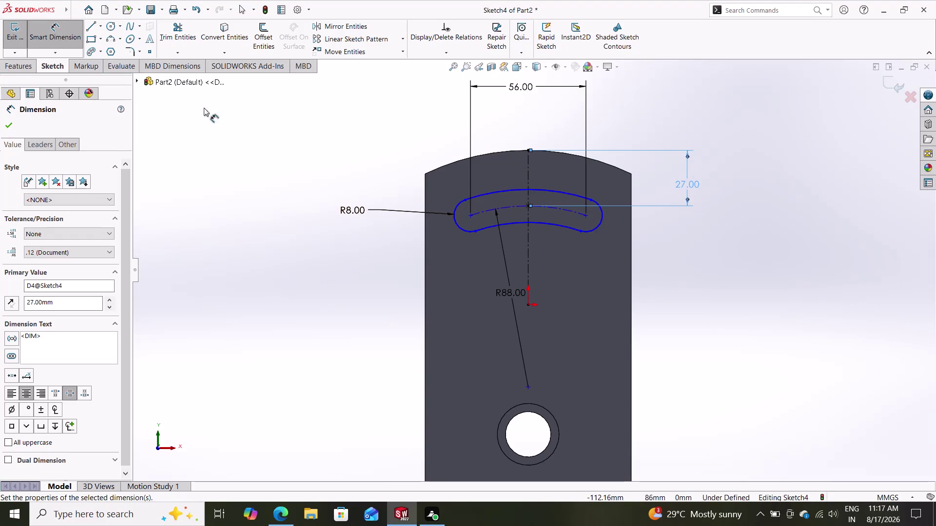
Confirm the 27 mm vertical slot dimension and start an Extruded Cut on the slot sketch.
click(6, 125)
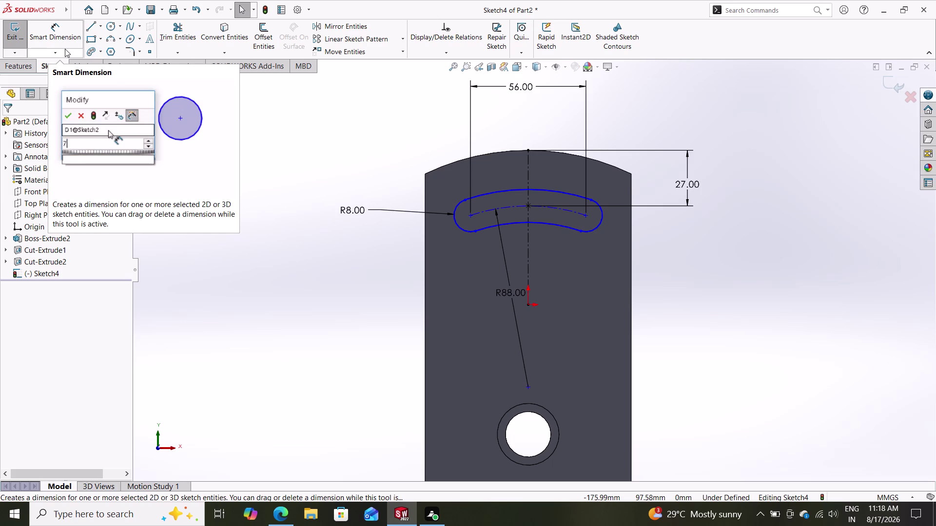
click(13, 62)
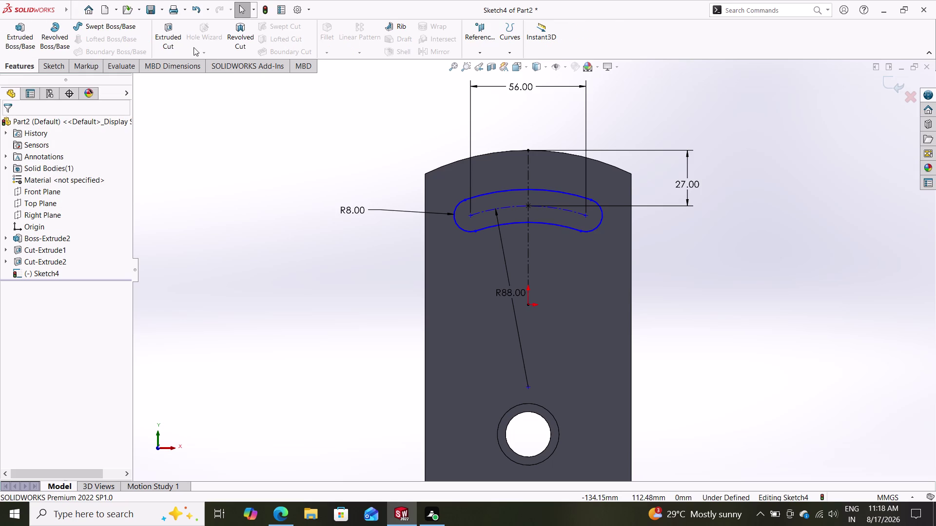
click(170, 32)
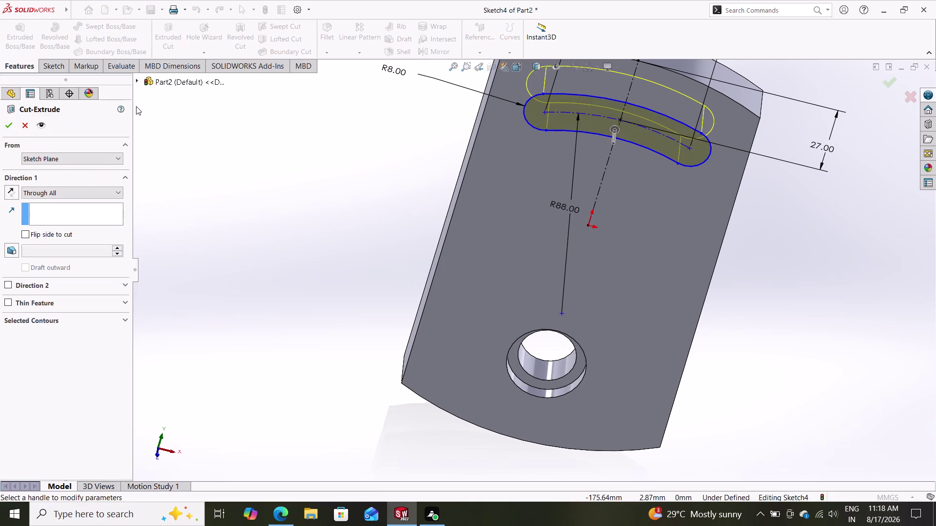
Cut the arc slot Through All, orbit to inspect it, then undo the cut.
click(8, 128)
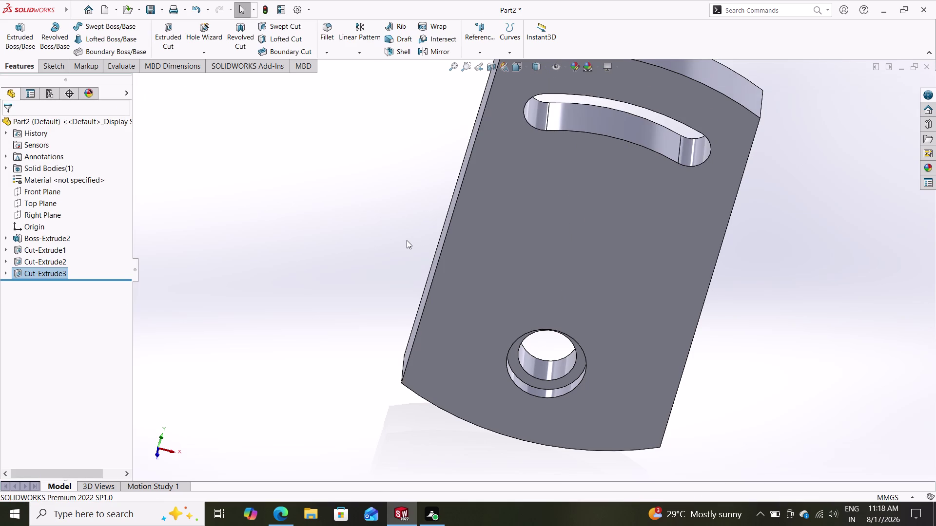
scroll(down, 3)
scroll(up, 3)
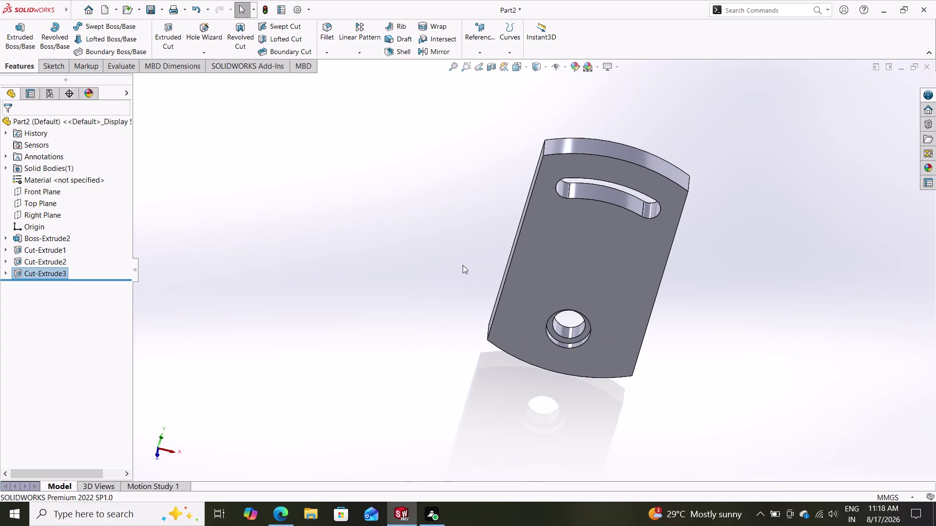
middle_drag(463, 269, 444, 200)
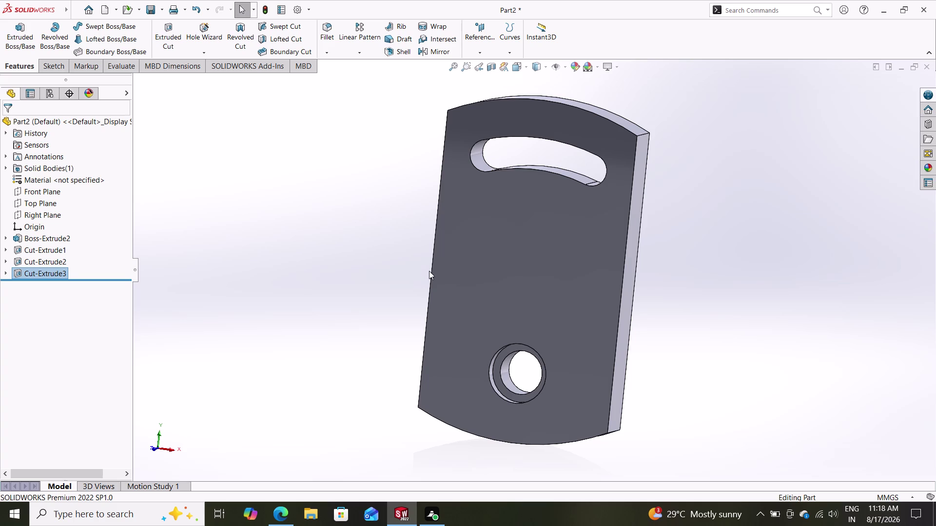
key(ctrl+z)
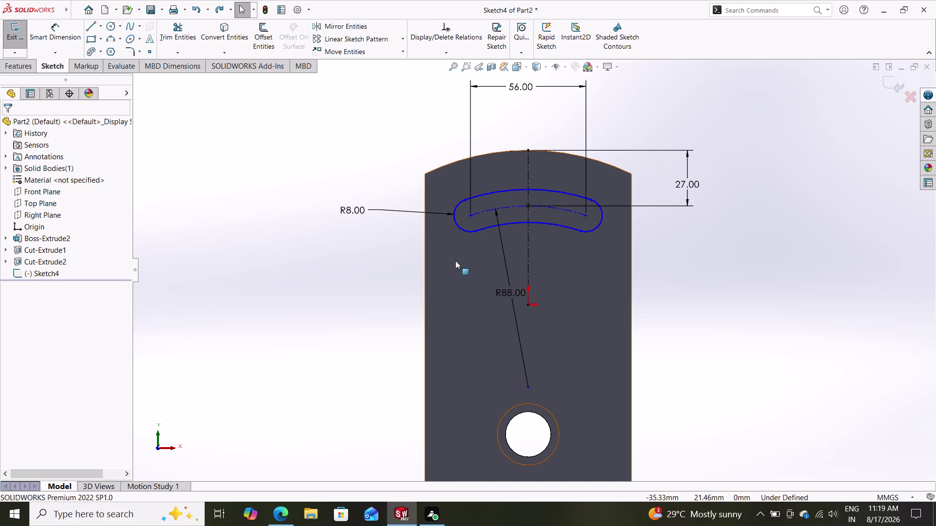
Recut the arc slot sketch Through All after dismissing an accidental Boss-Extrude.
click(516, 220)
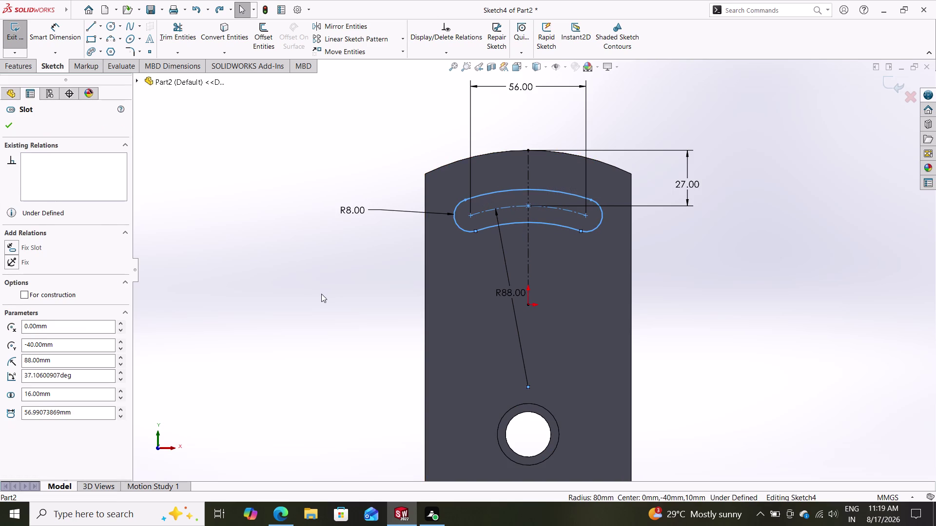
key(Escape)
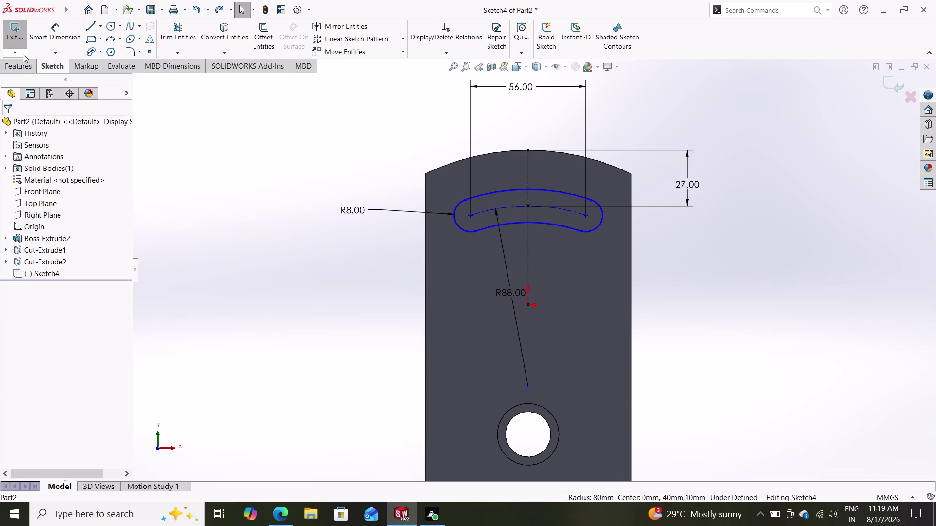
click(19, 64)
click(19, 36)
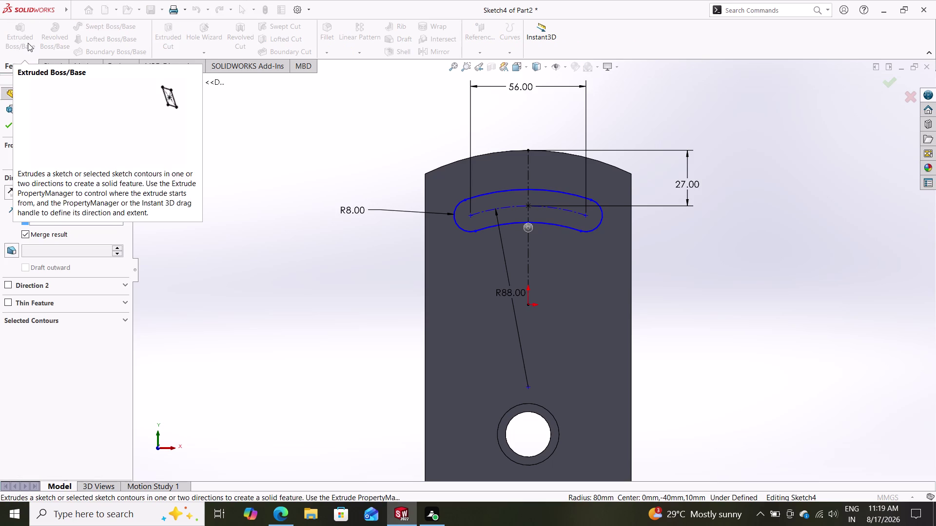
click(29, 125)
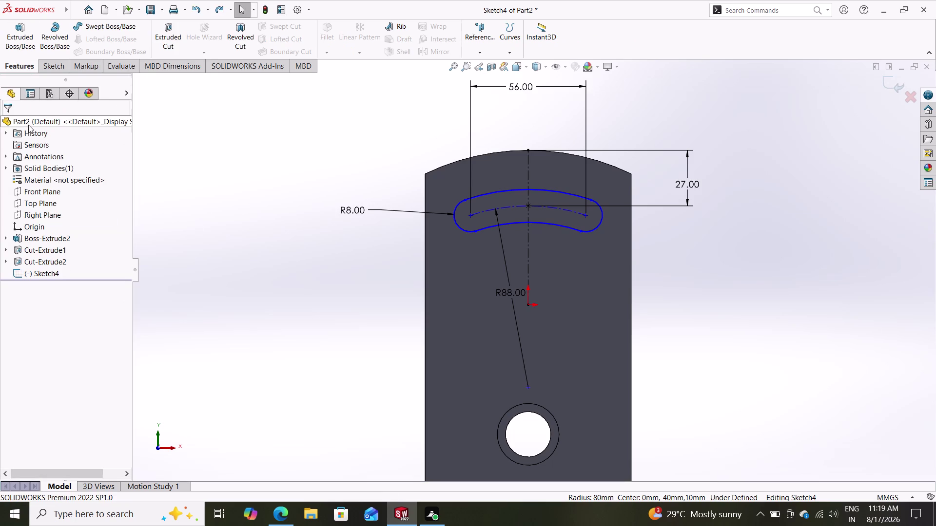
click(173, 46)
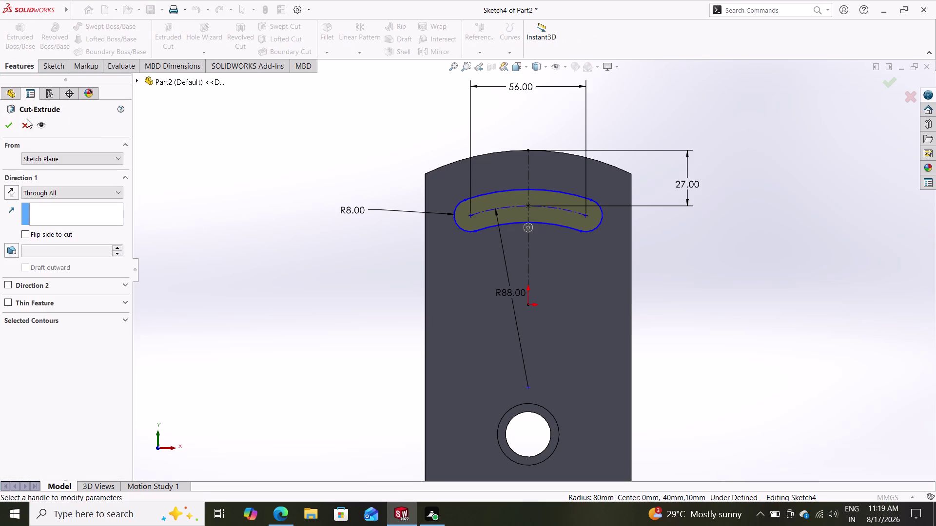
click(11, 122)
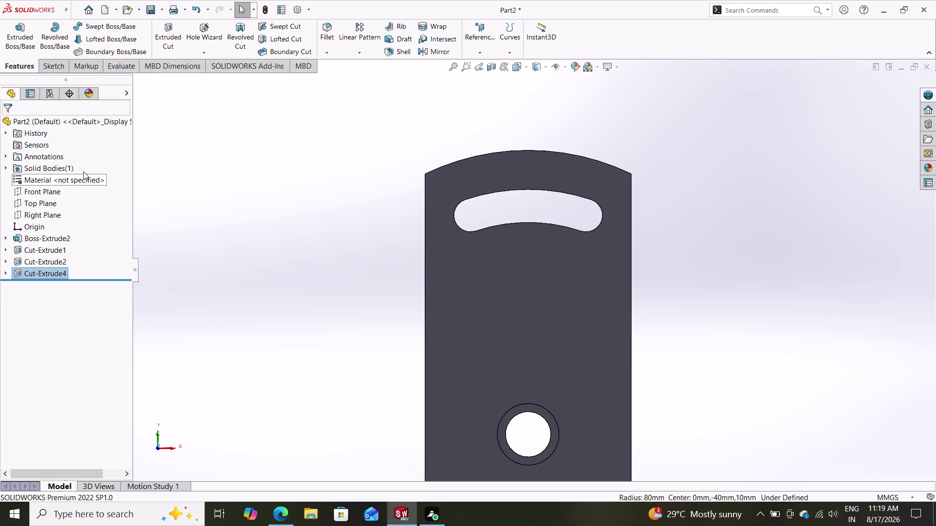
click(474, 361)
Start a sketch on the plate's front face and view it face-on.
click(516, 327)
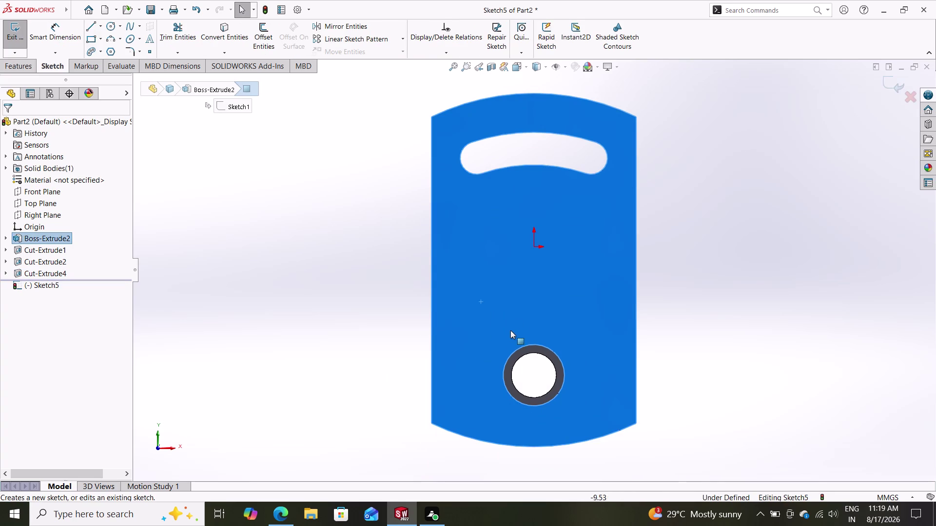
key(Escape)
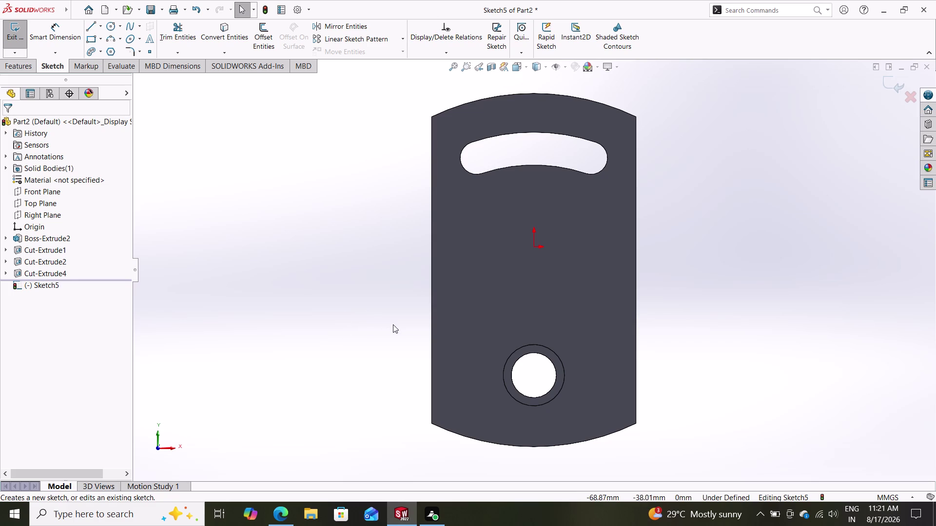
middle_drag(397, 327, 367, 322)
middle_drag(378, 327, 360, 327)
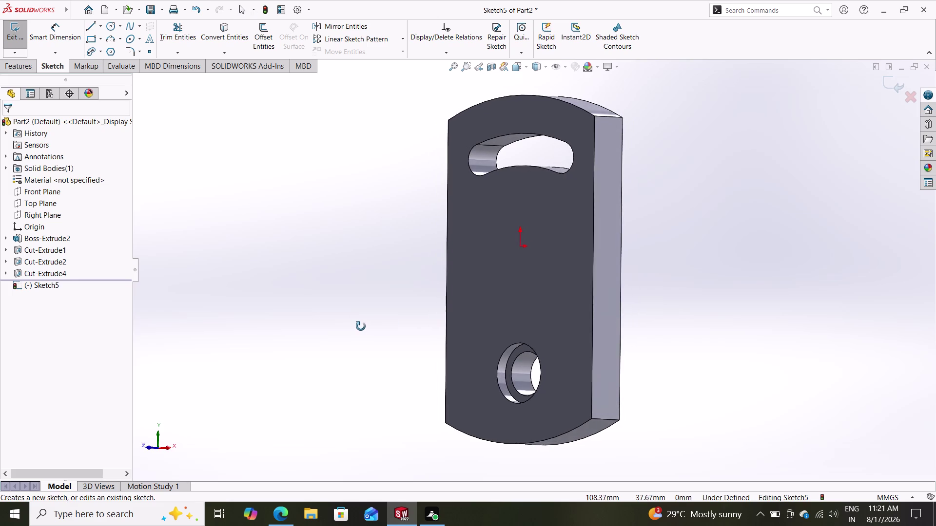
middle_drag(361, 327, 317, 332)
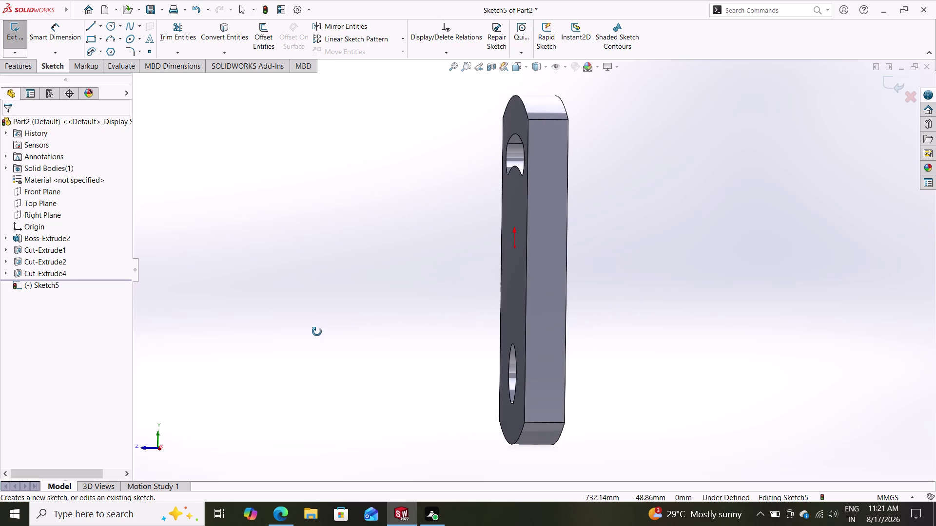
middle_drag(317, 332, 317, 332)
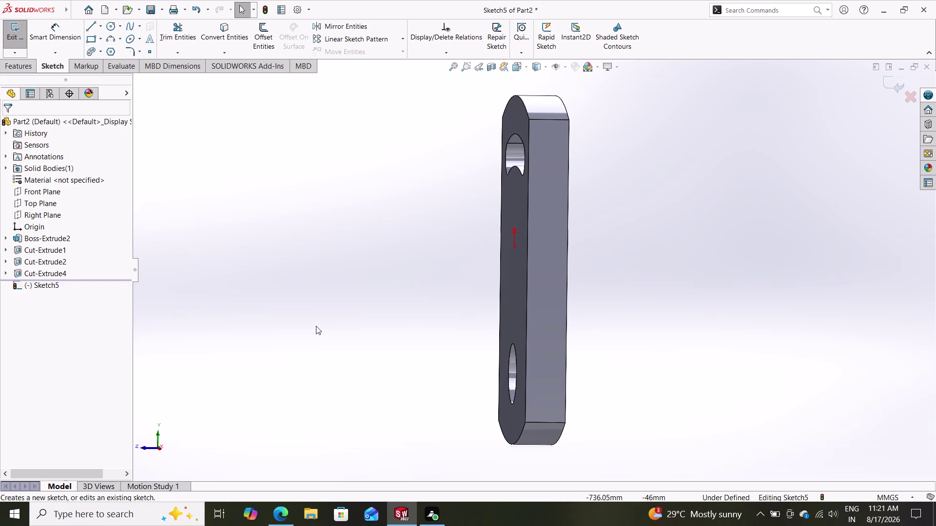
click(475, 69)
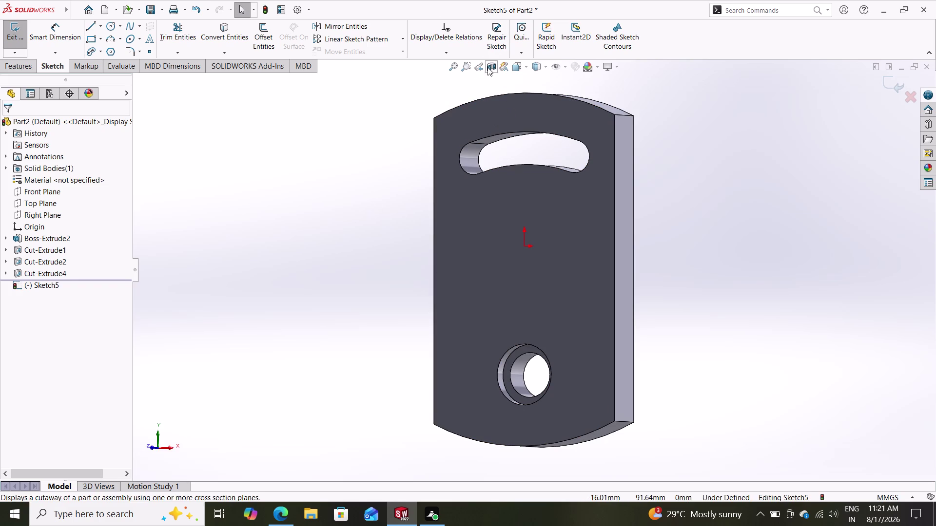
click(480, 65)
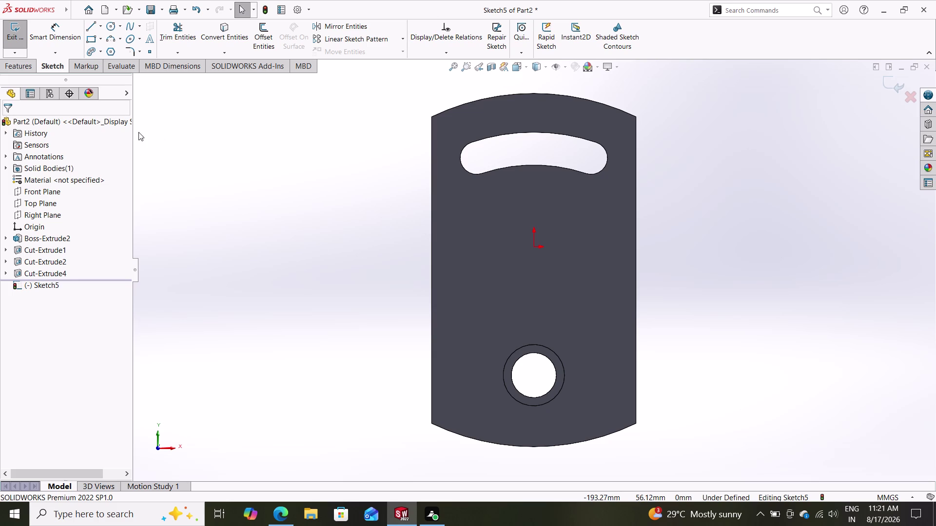
Draw a vertical centerline from above the origin down to the counterbored hole's centre.
click(102, 23)
click(109, 56)
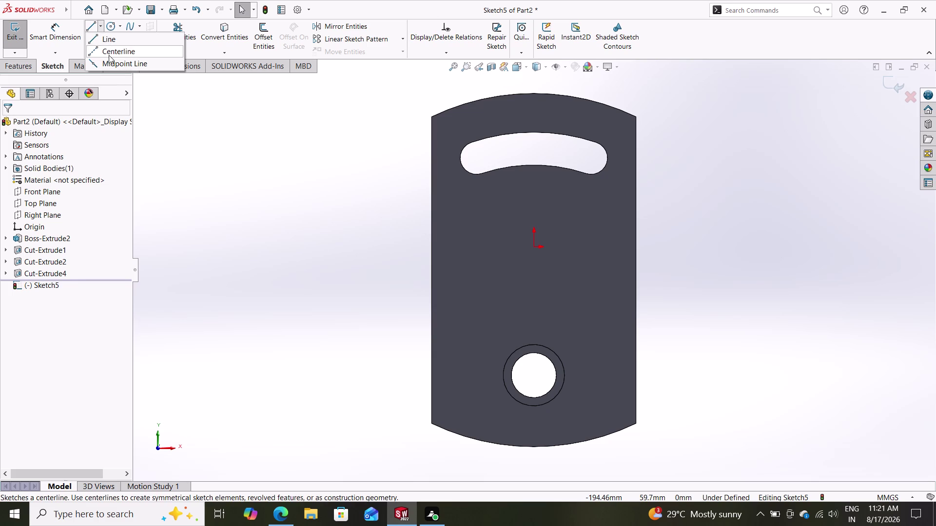
click(534, 376)
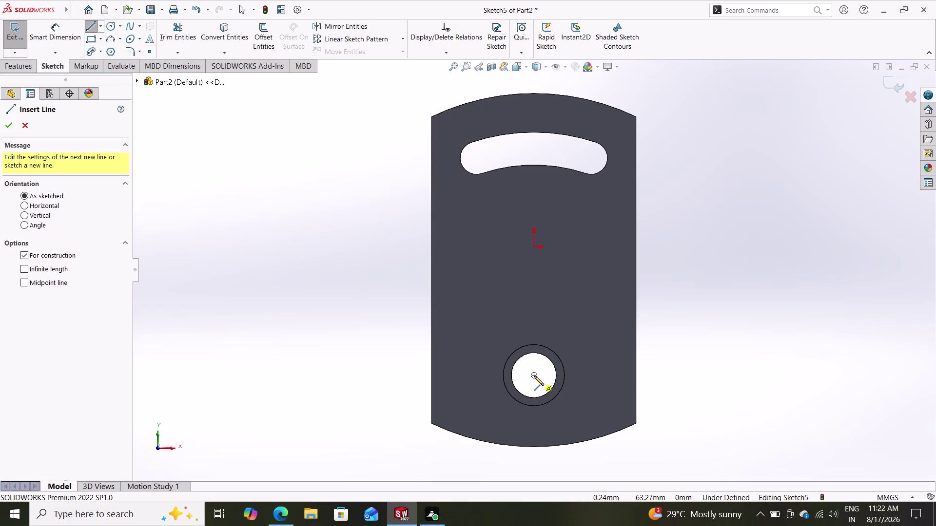
click(535, 212)
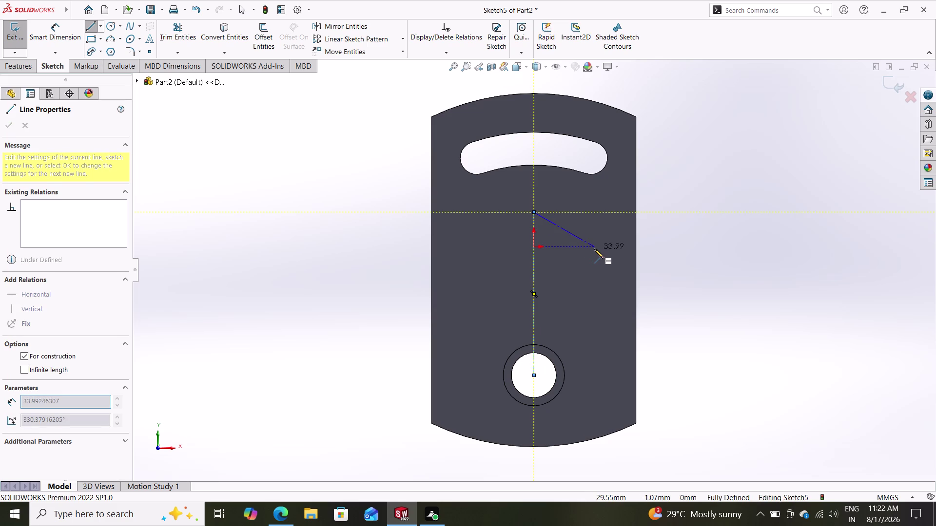
key(Escape)
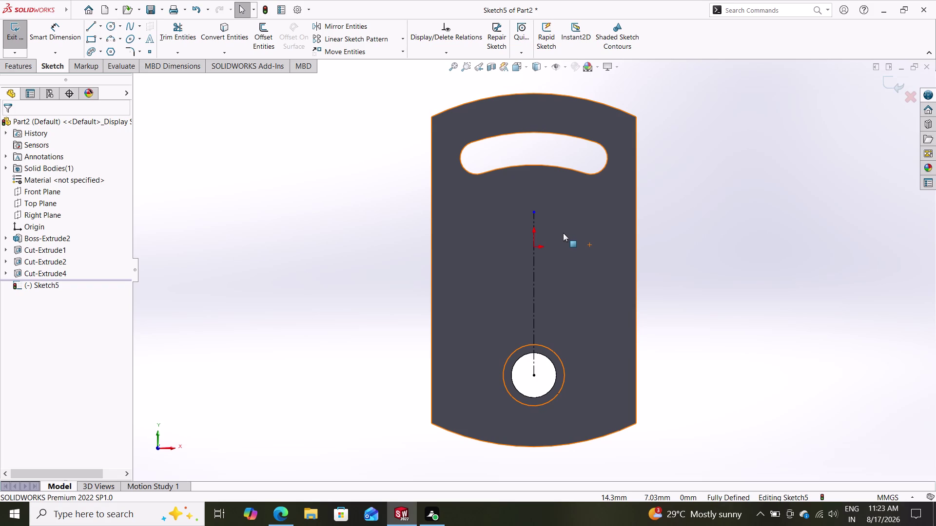
Draw a corner rectangle from the plate's left edge to below its bottom edge.
key(Escape)
click(100, 40)
click(104, 51)
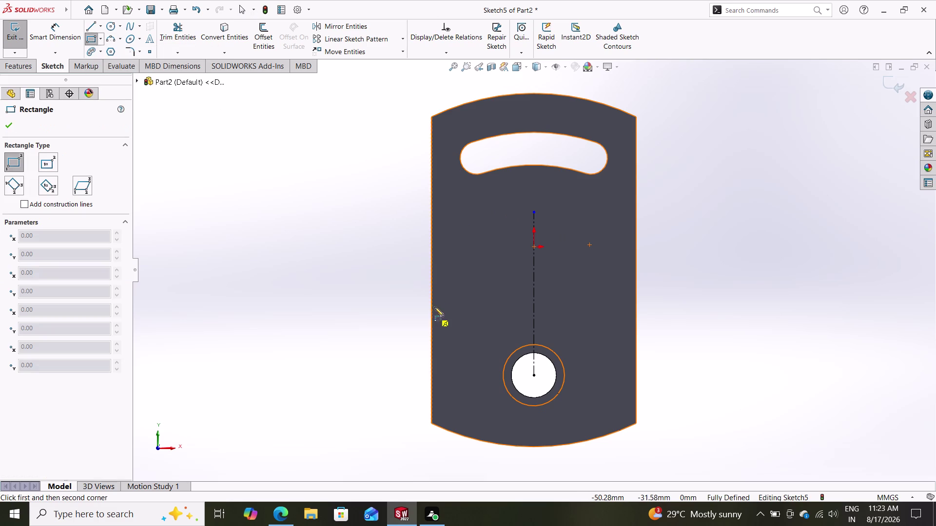
click(431, 277)
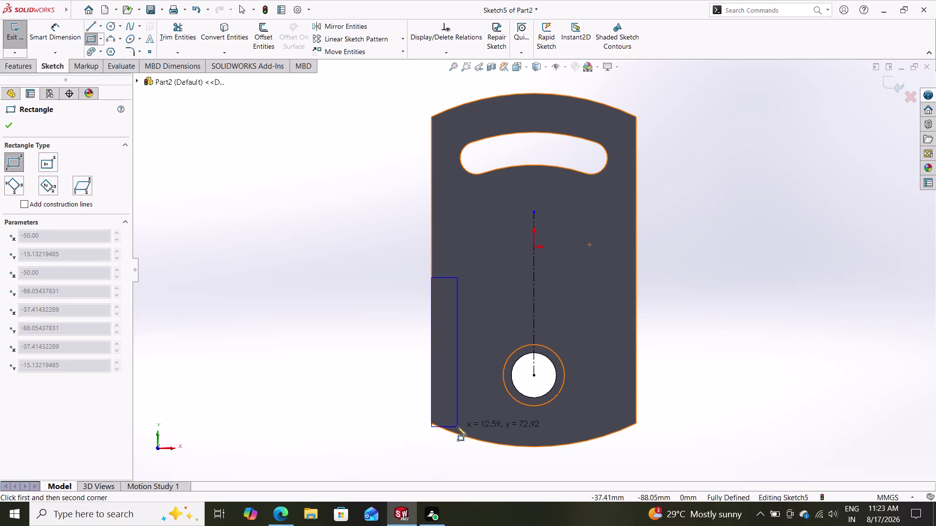
click(469, 458)
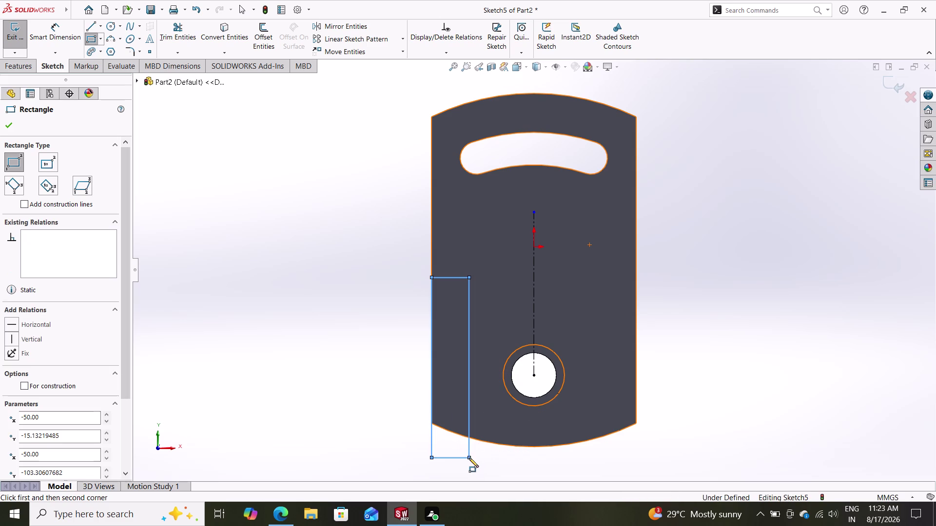
key(Escape)
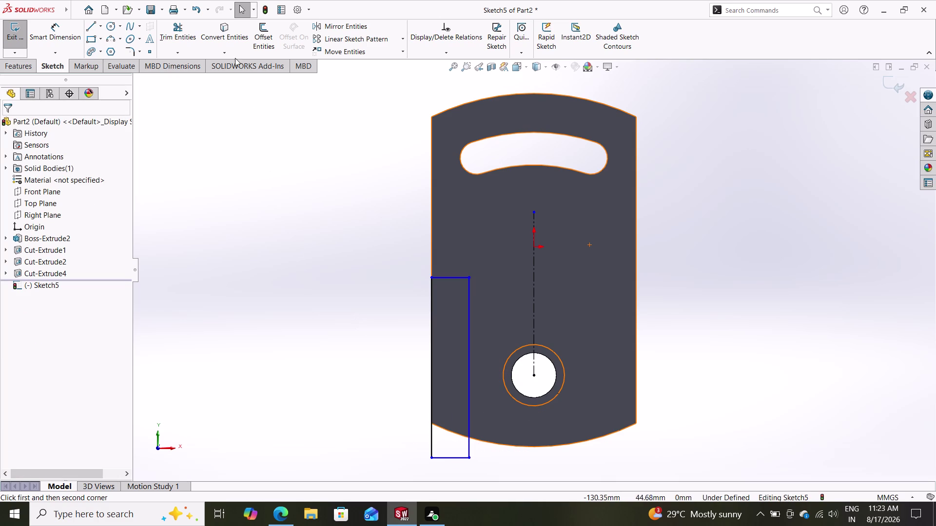
Convert the bottom curved edge and power-trim the rectangle lines below it.
click(232, 37)
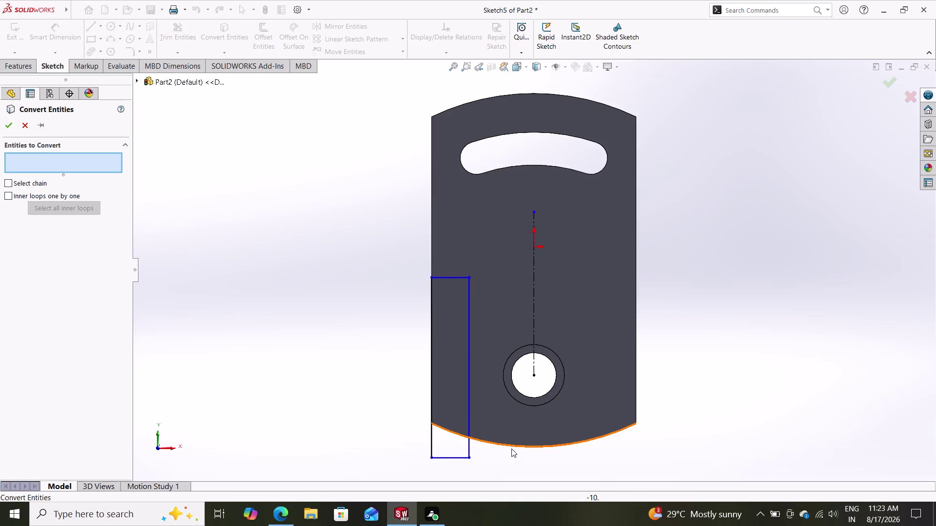
click(512, 446)
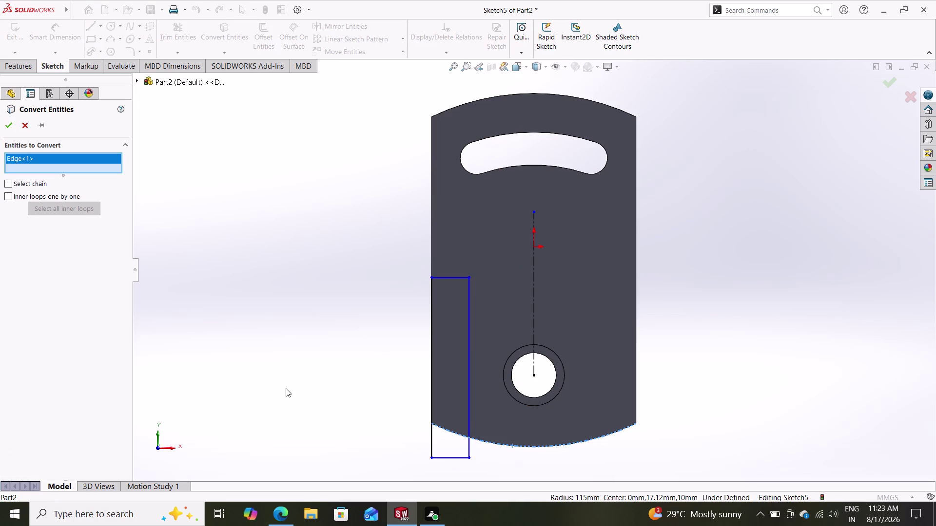
click(10, 122)
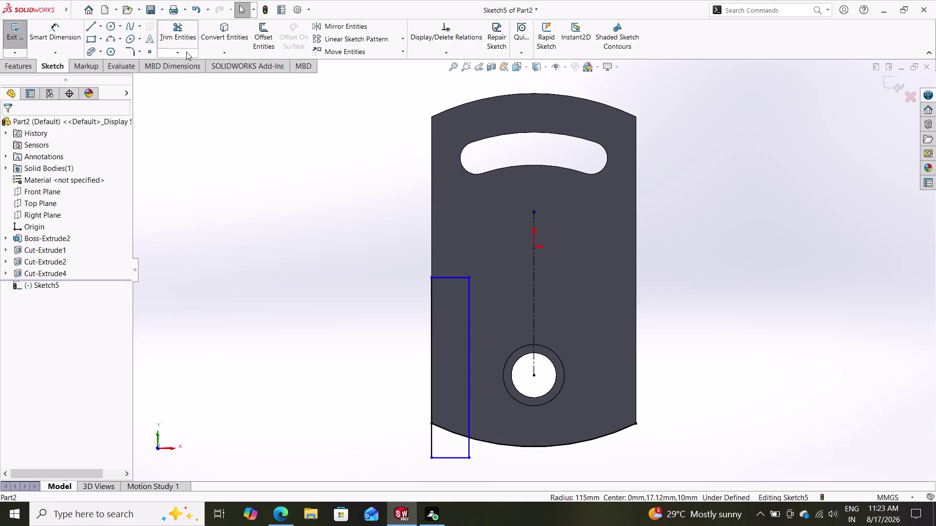
click(177, 28)
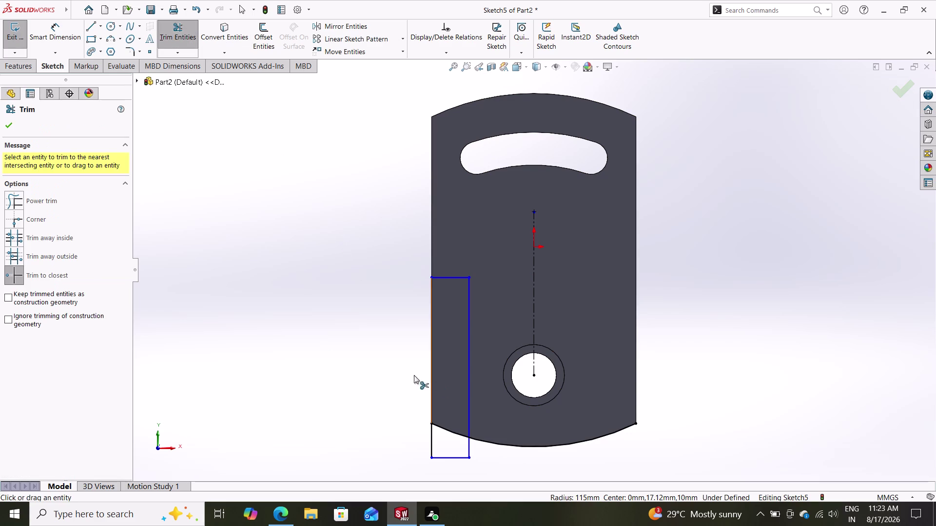
click(51, 201)
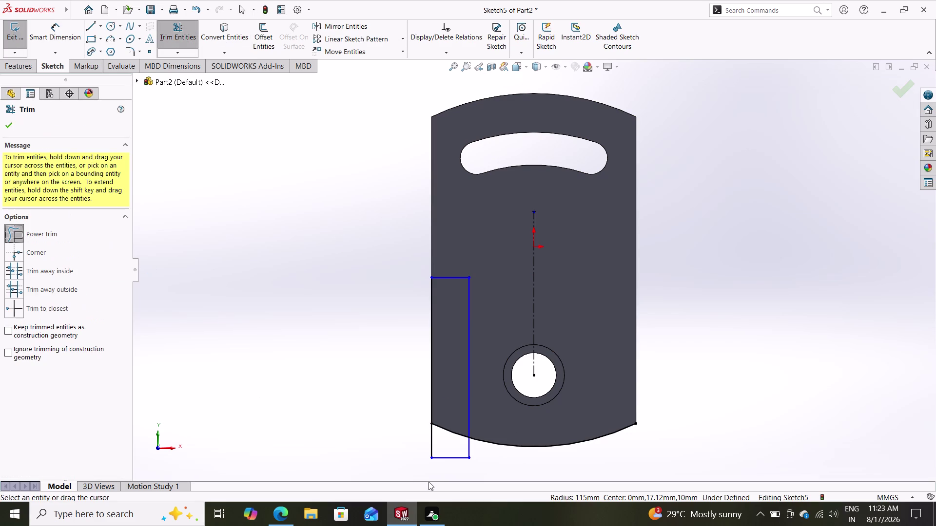
drag(505, 458, 424, 441)
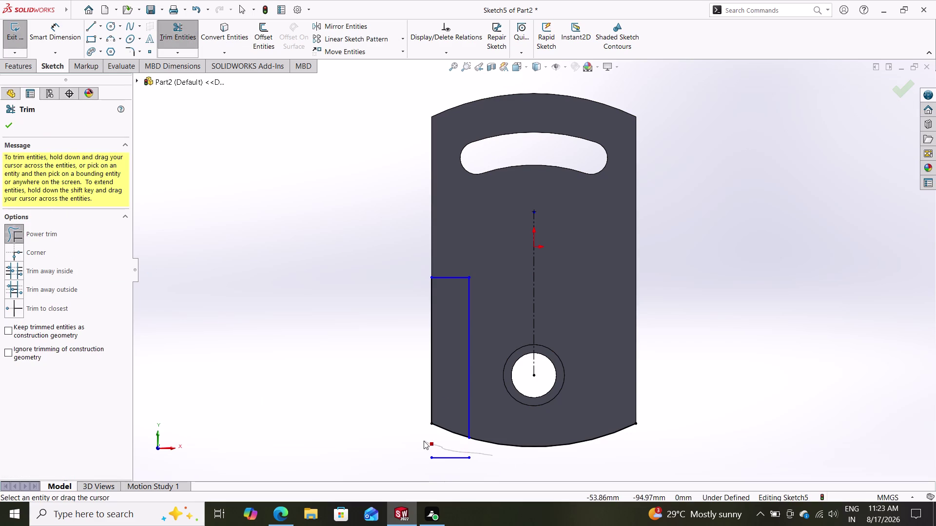
drag(423, 441, 453, 447)
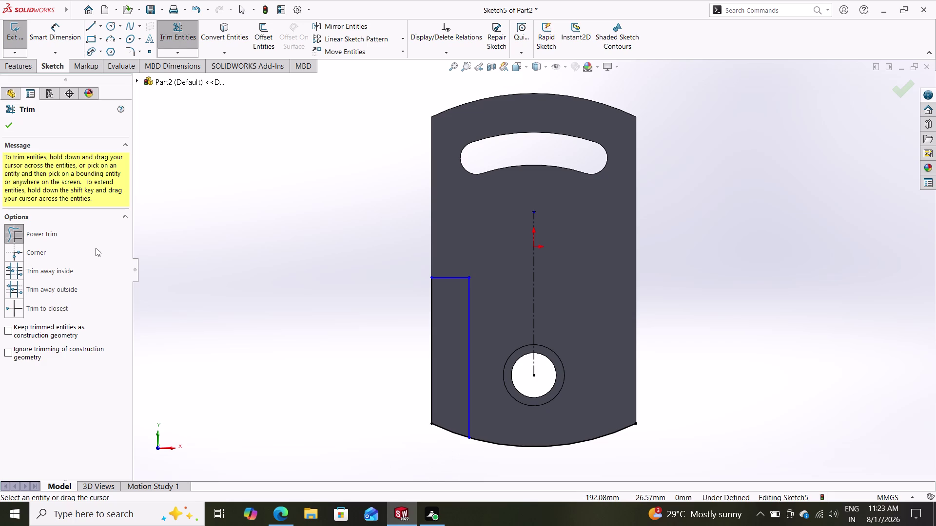
click(8, 120)
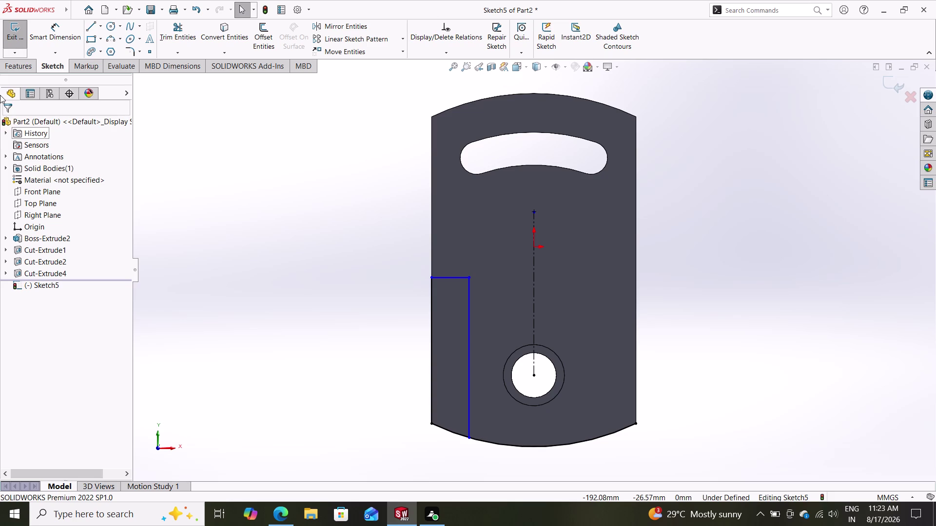
click(44, 25)
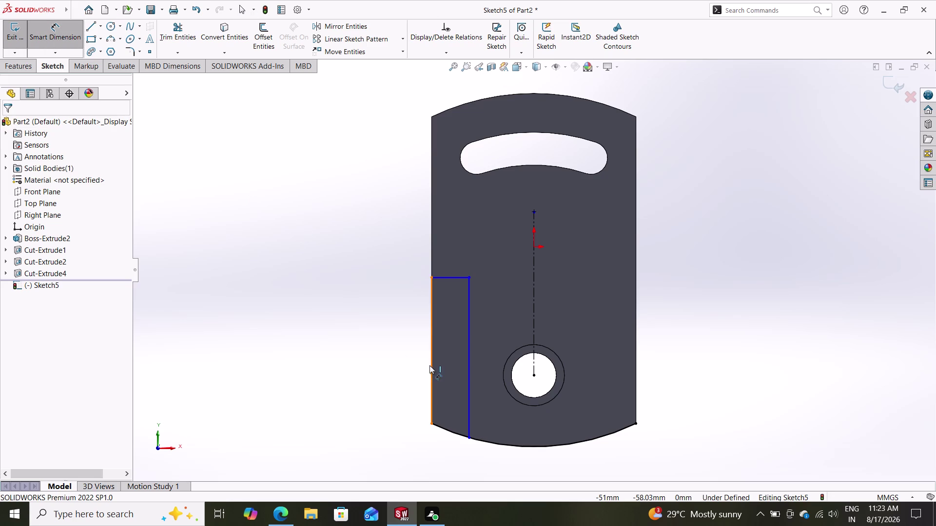
Dimension the left rectangle 90 mm tall from the bottom arc.
click(533, 446)
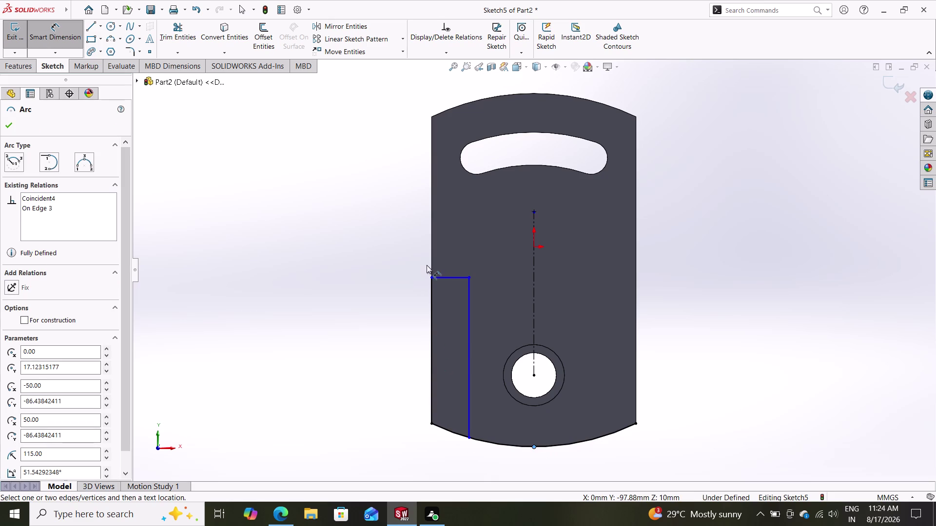
click(430, 279)
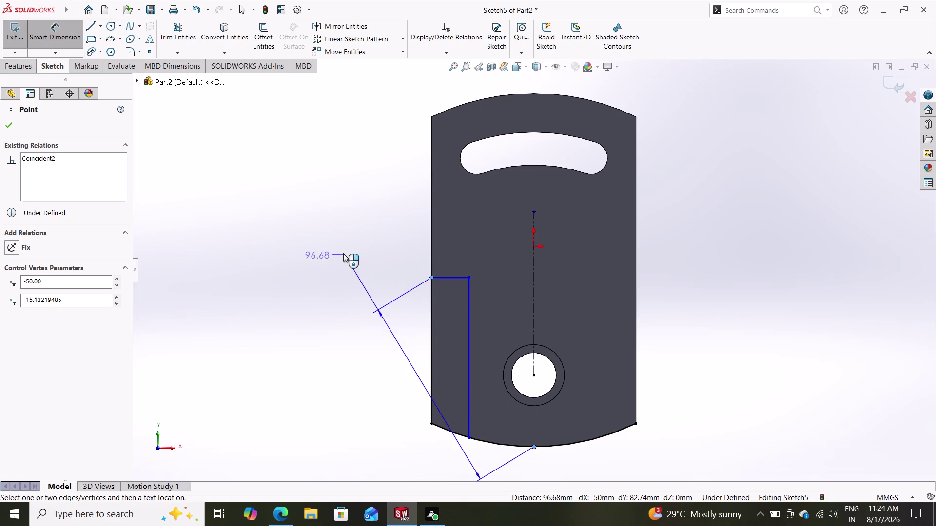
click(305, 309)
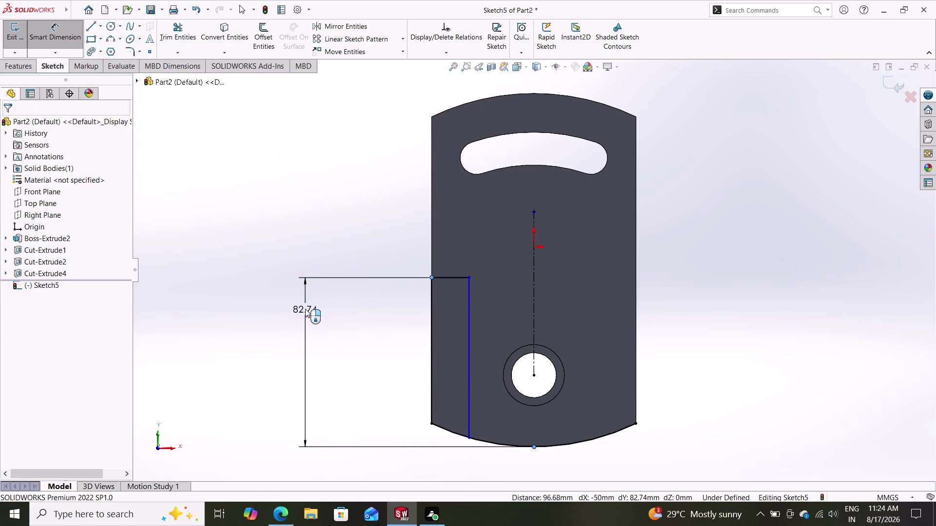
text(90)
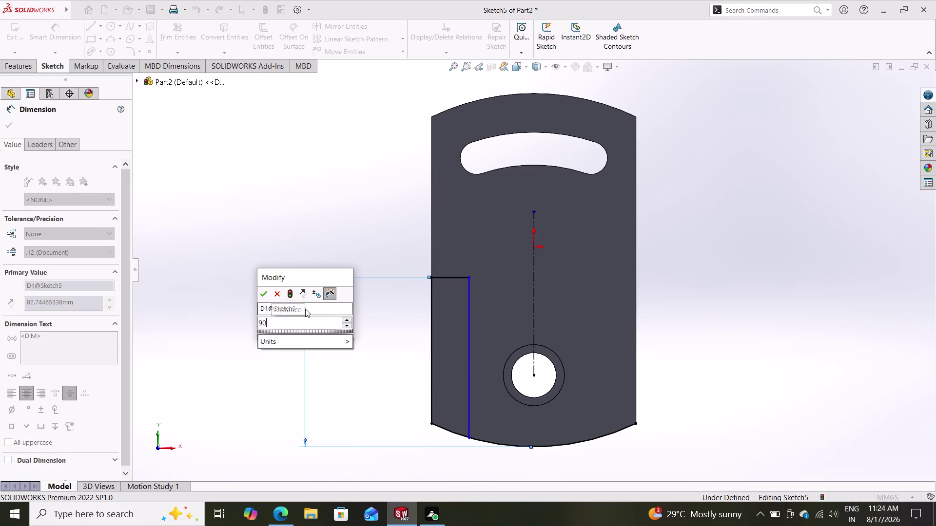
key(Return)
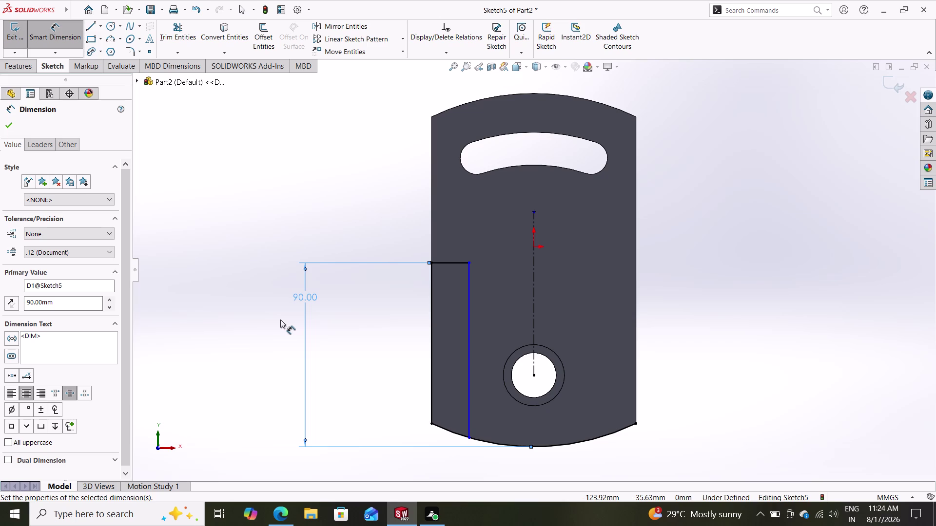
Set the rectangle's width to 17 mm, correcting an initial 30 mm value.
click(450, 261)
click(451, 223)
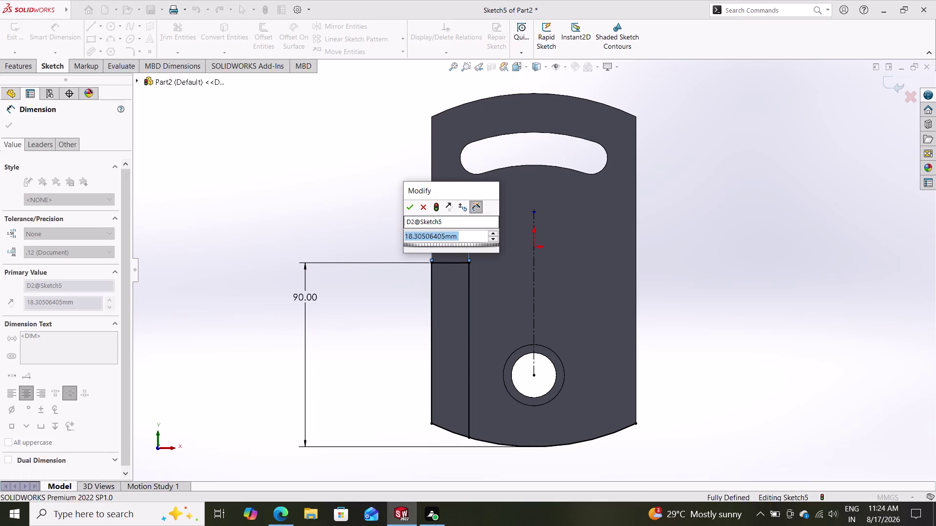
text(30)
key(Return)
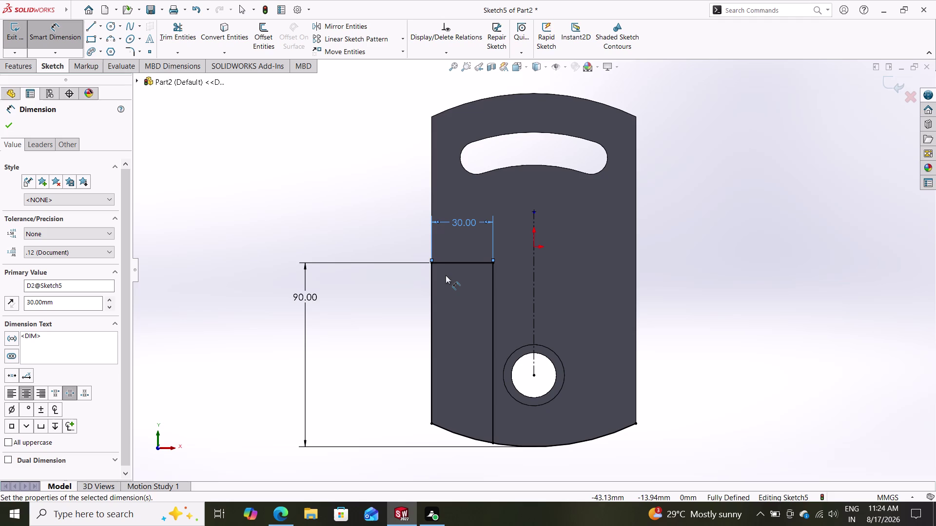
double_click(459, 219)
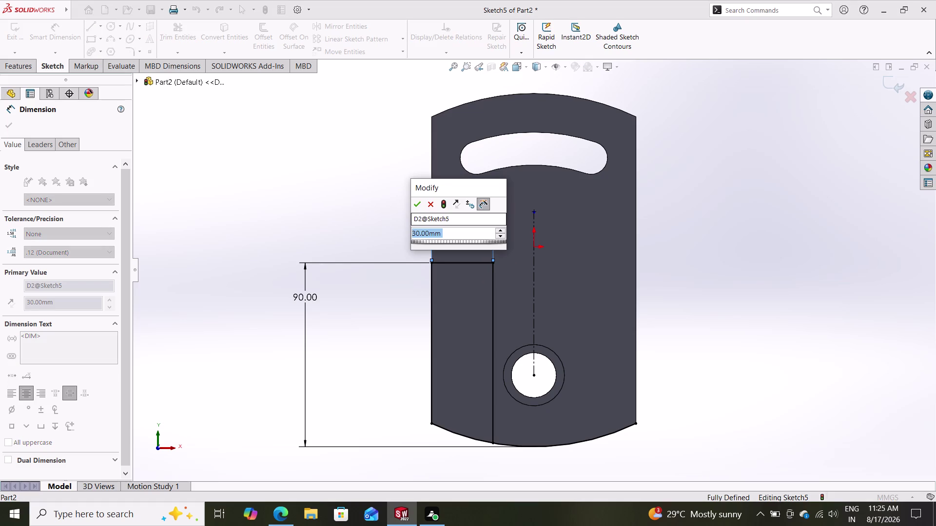
text(17)
key(Return)
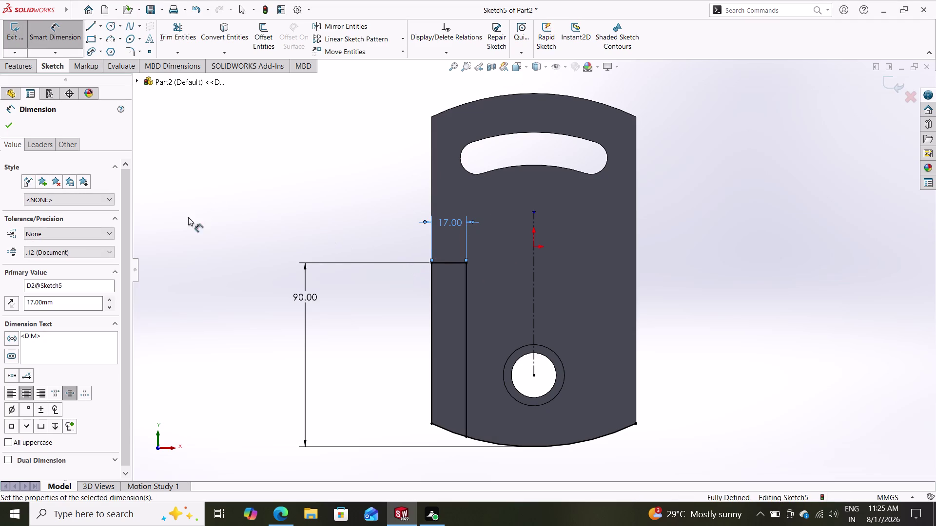
click(4, 123)
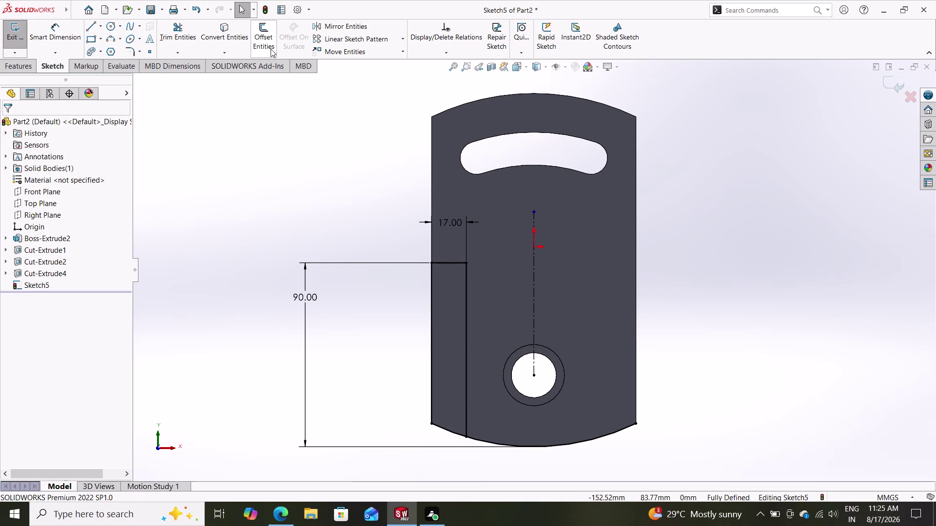
click(346, 25)
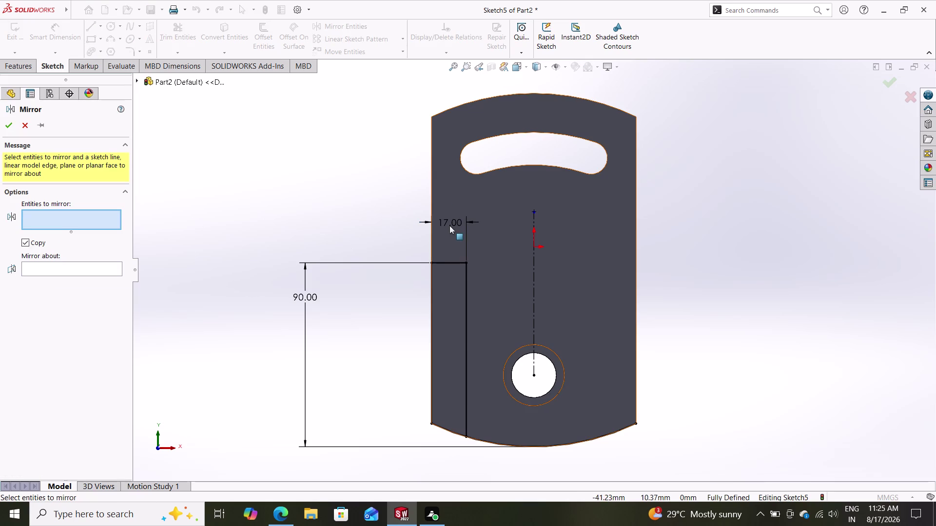
Mirror the rectangle's three lines about the vertical centerline onto the plate's right side.
drag(496, 252, 406, 349)
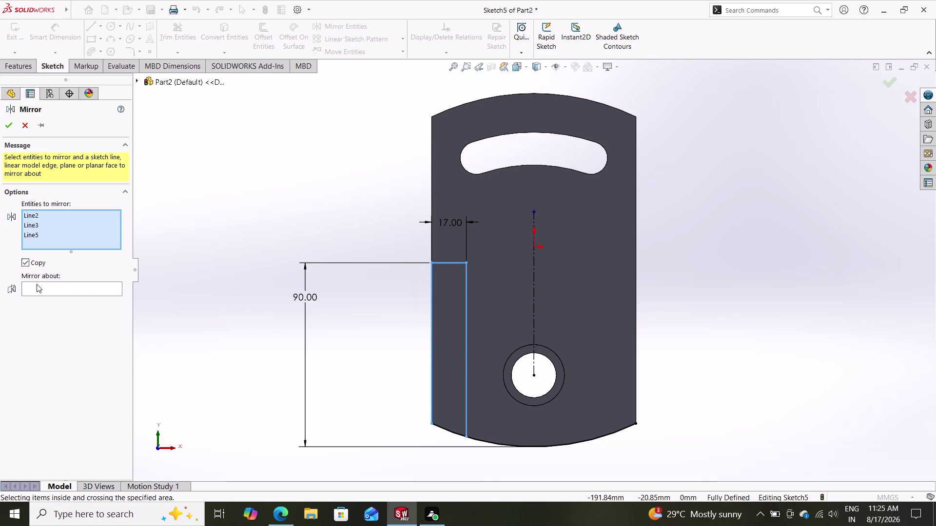
click(70, 289)
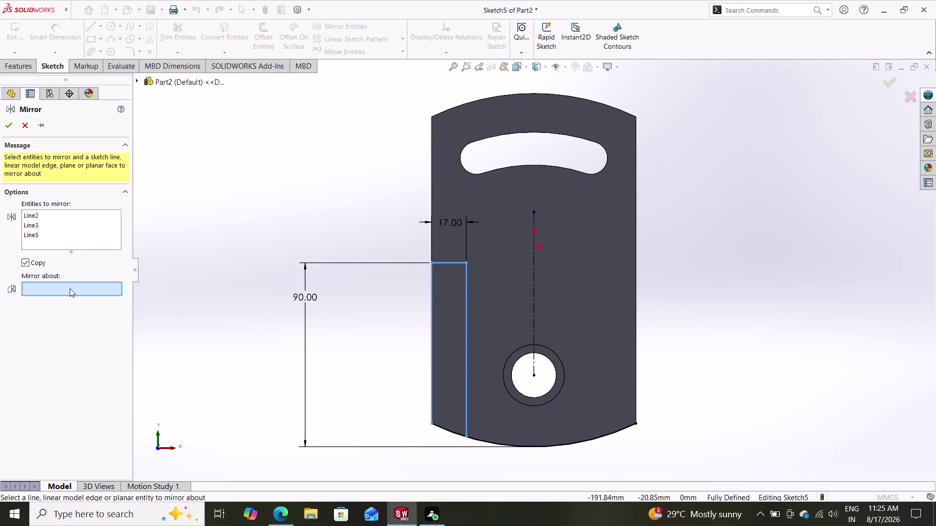
click(533, 266)
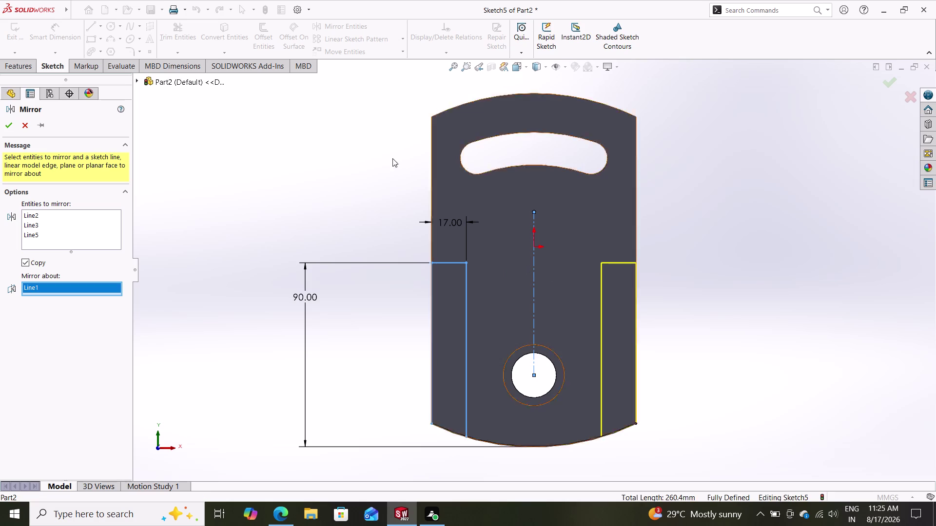
click(10, 129)
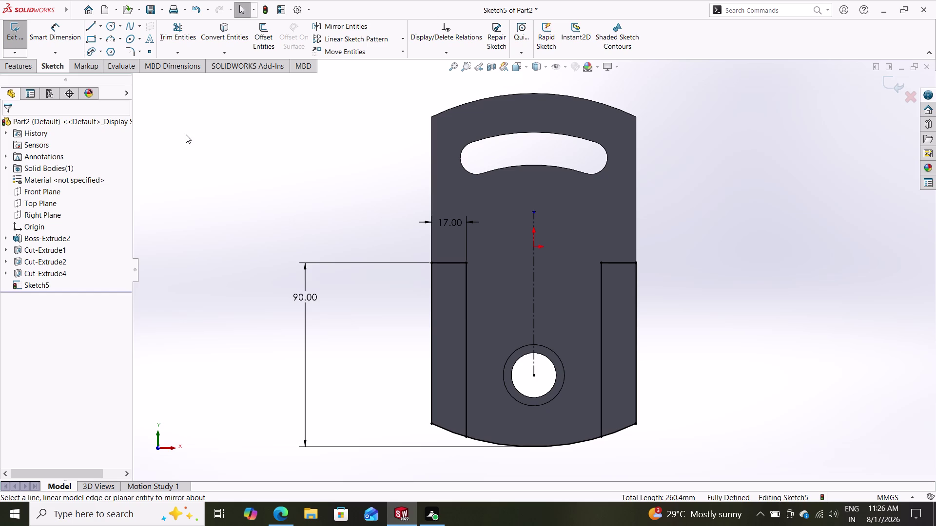
click(23, 64)
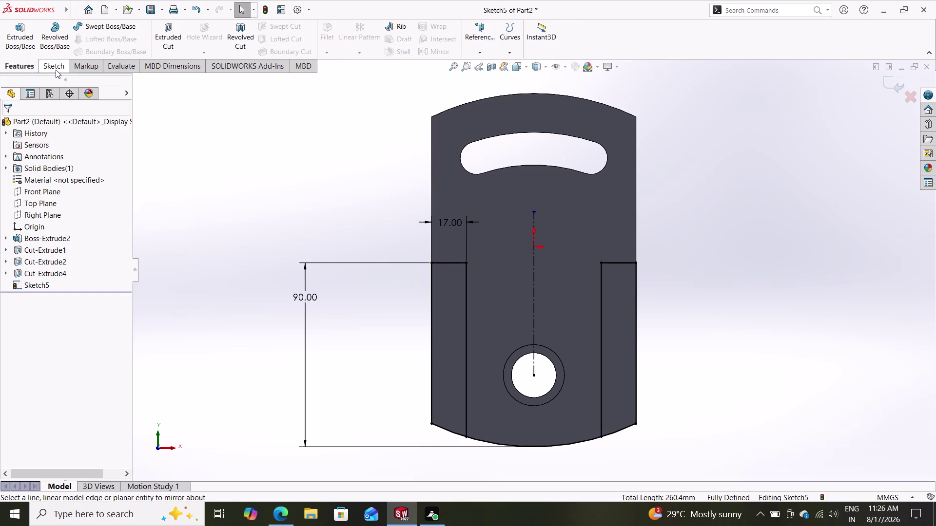
click(17, 35)
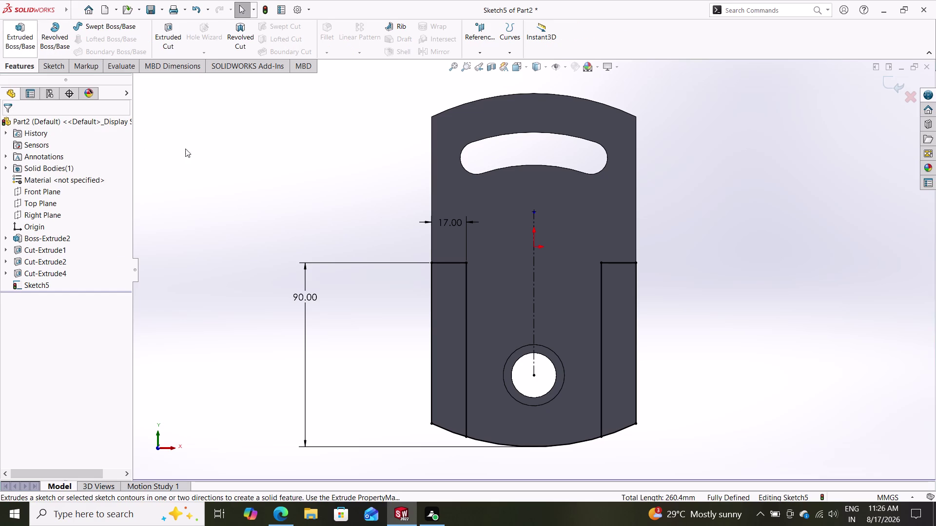
Boss-extrude both side block regions Blind 30 mm, merged with the plate.
drag(446, 413, 453, 417)
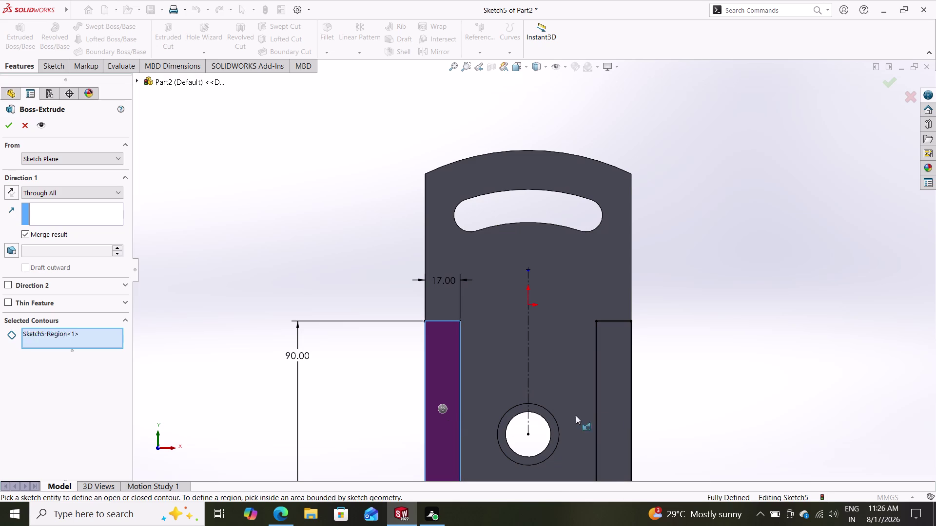
click(610, 405)
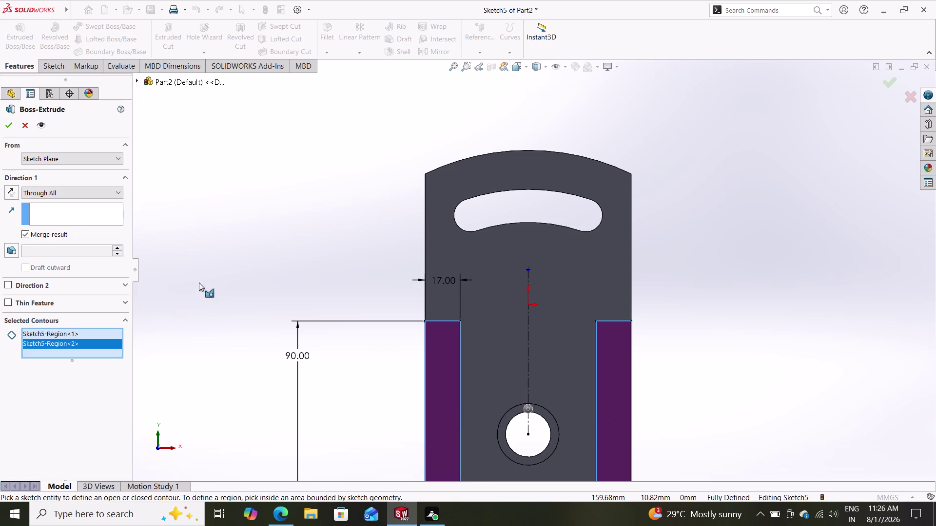
click(98, 192)
click(82, 203)
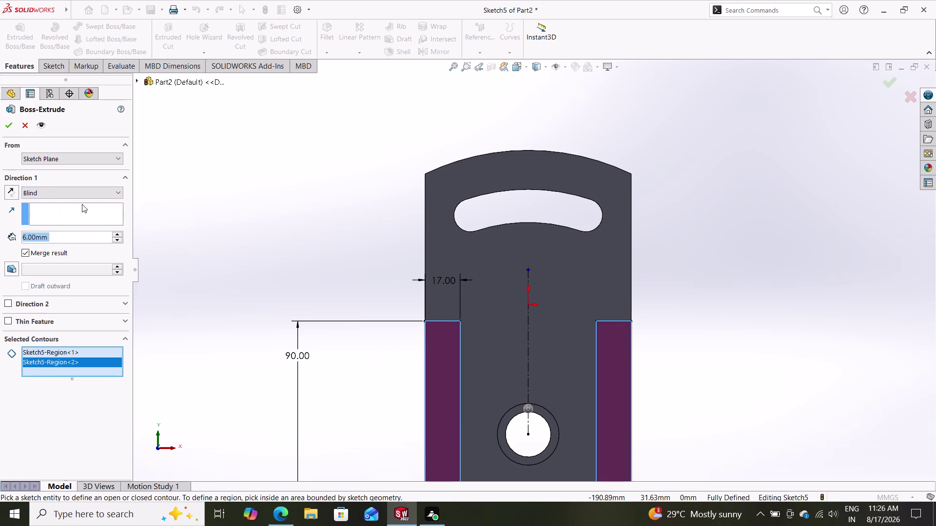
text(30)
key(Return)
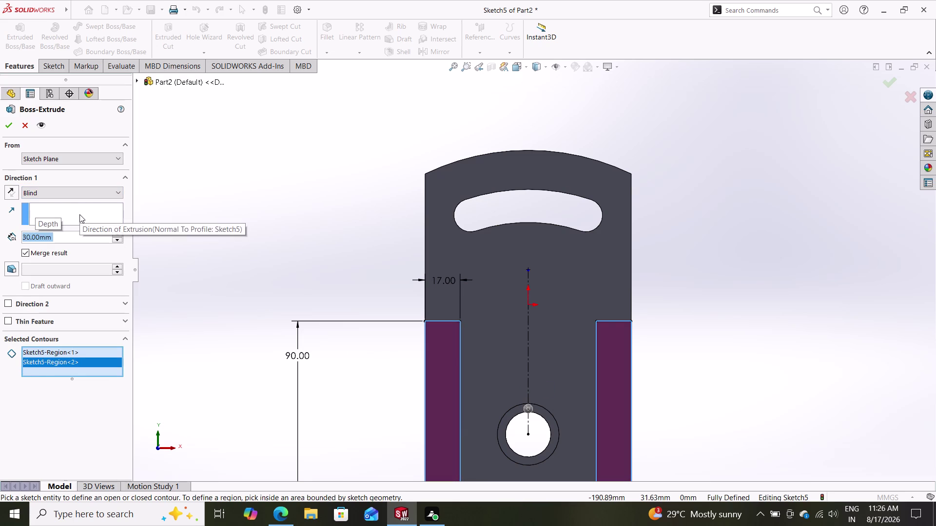
click(6, 123)
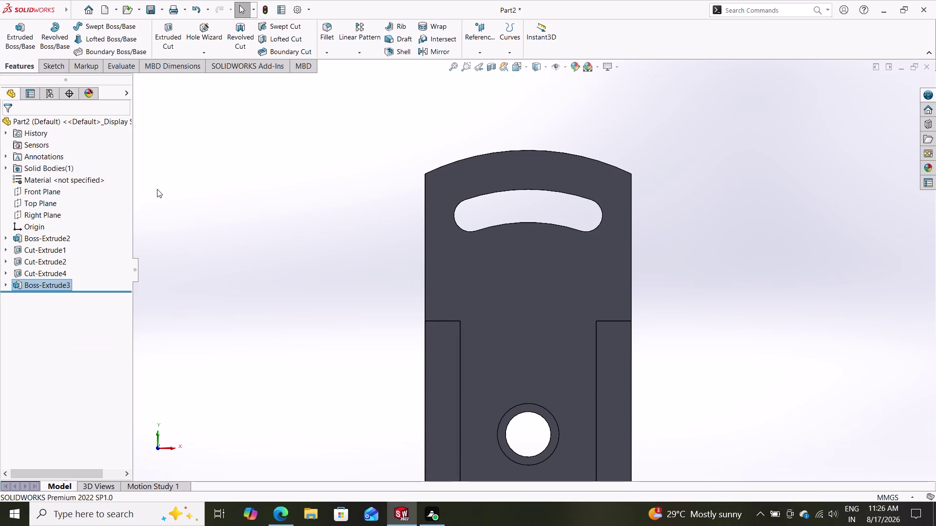
Orbit the part and start Sketch6 on the lower block's broad side face.
middle_drag(188, 213, 150, 198)
middle_drag(150, 198, 124, 207)
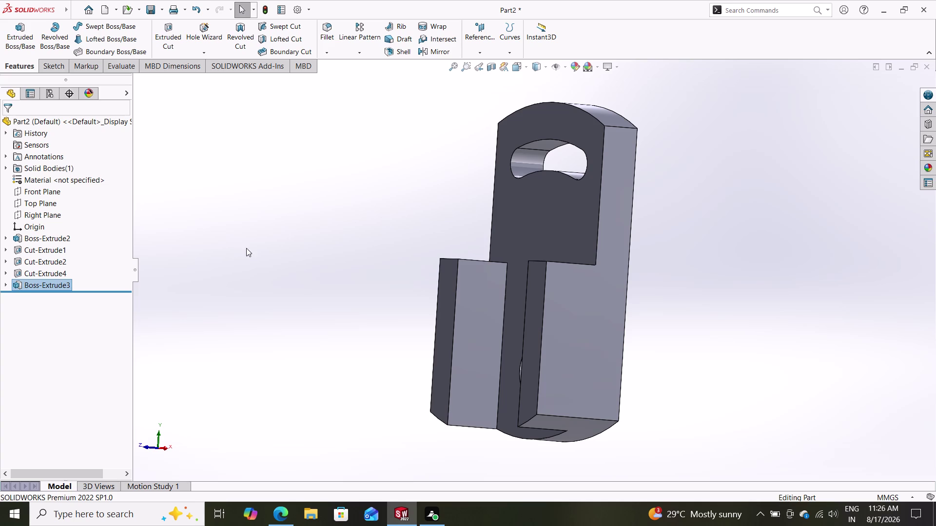
middle_drag(260, 253, 233, 244)
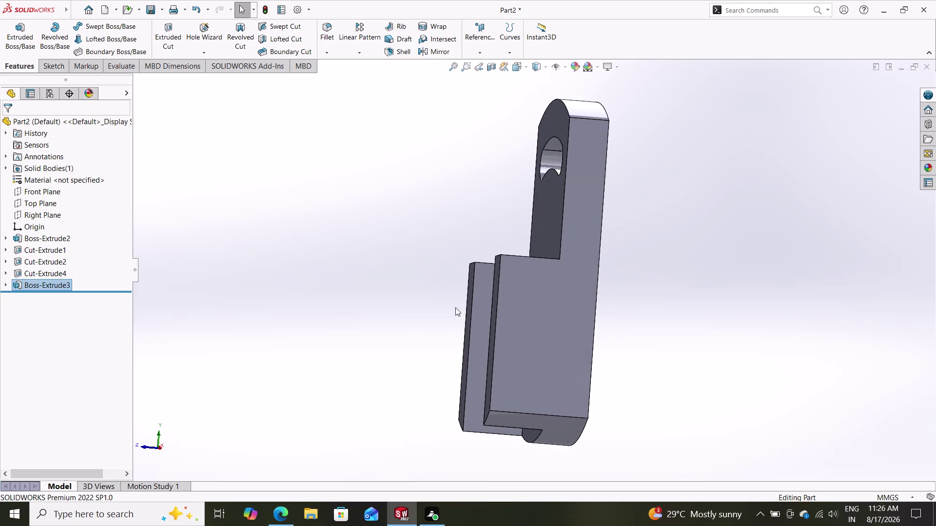
click(517, 315)
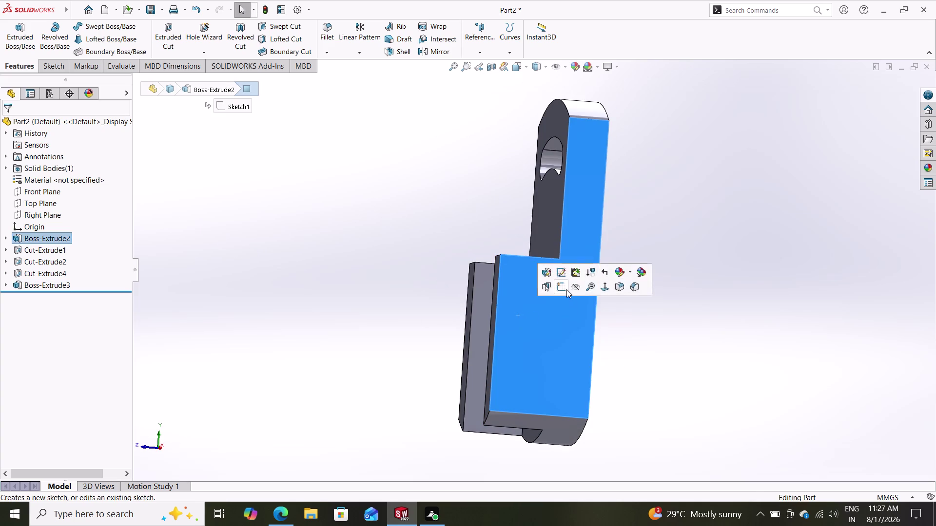
click(567, 288)
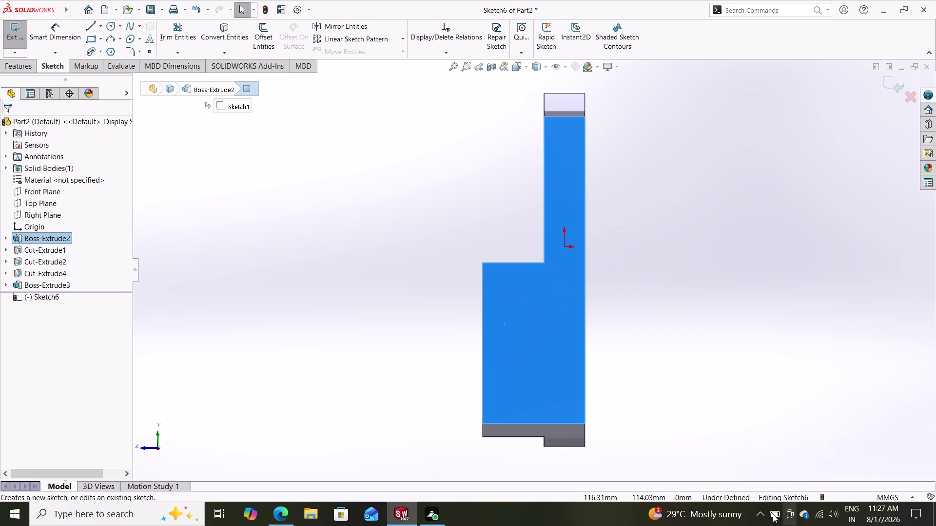
Draw a circle on the lower, wider part of the block's side face.
click(775, 514)
click(775, 514)
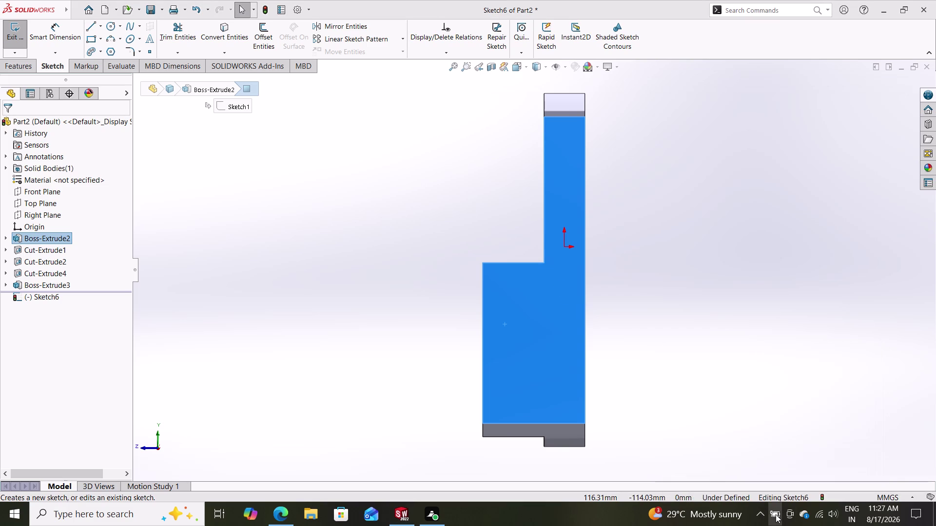
key(Escape)
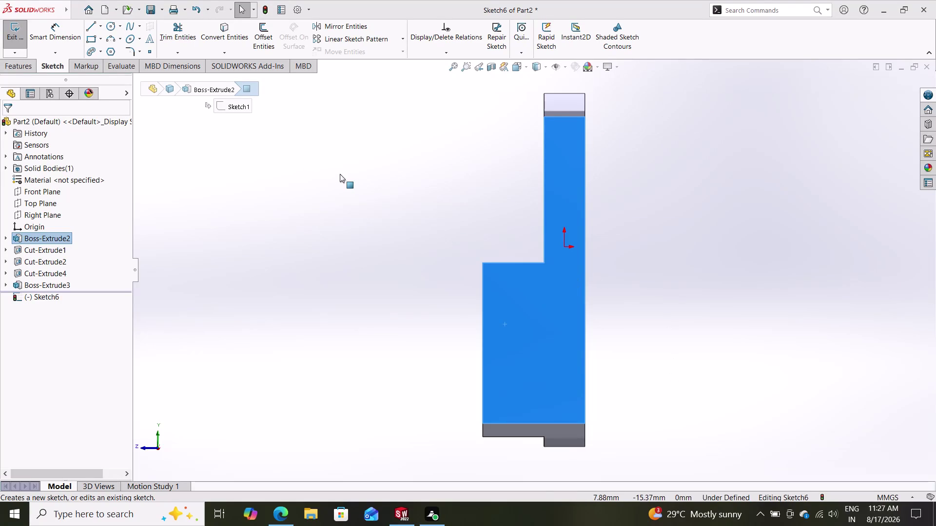
click(114, 28)
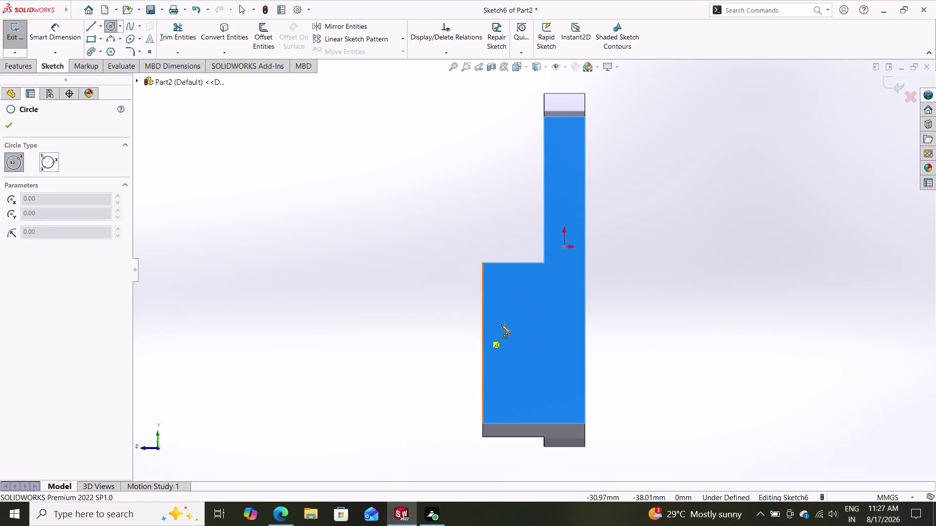
click(509, 293)
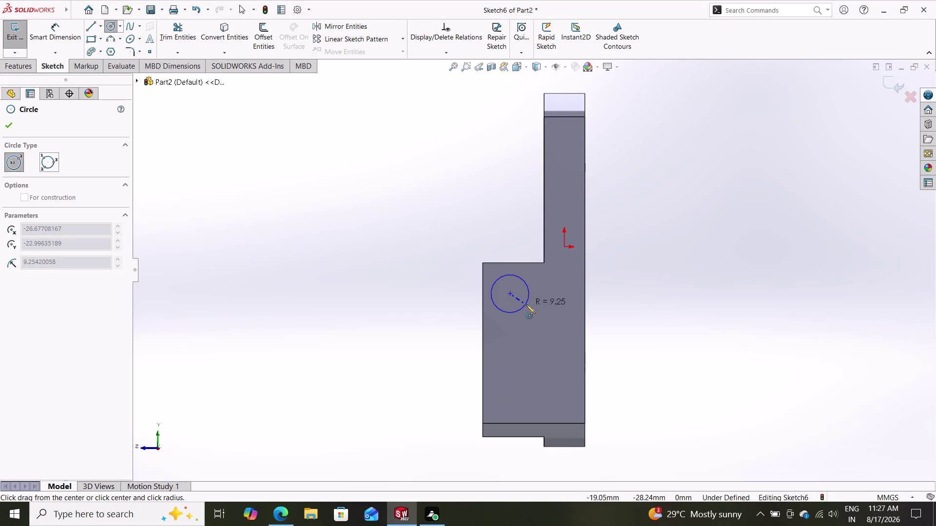
click(526, 304)
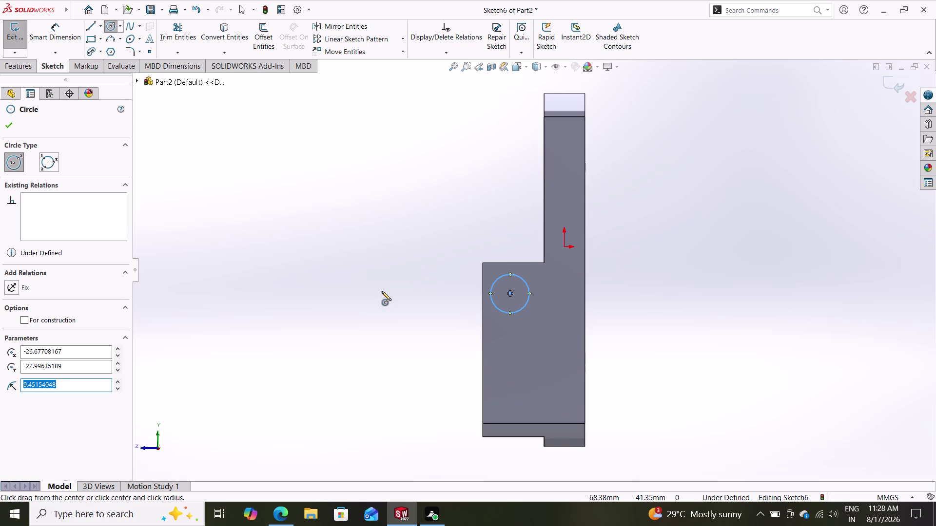
click(51, 32)
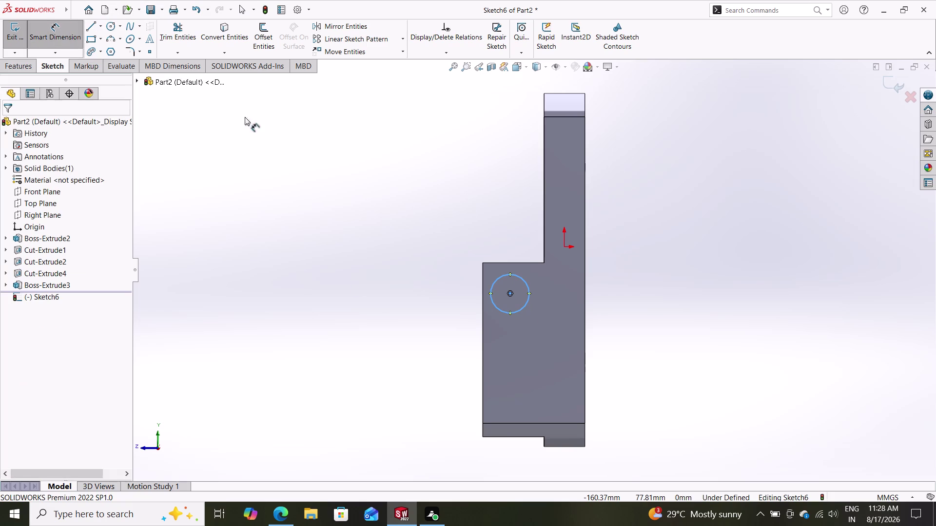
Add a diameter dimension to the circle, accepting 18.90 mm.
click(497, 277)
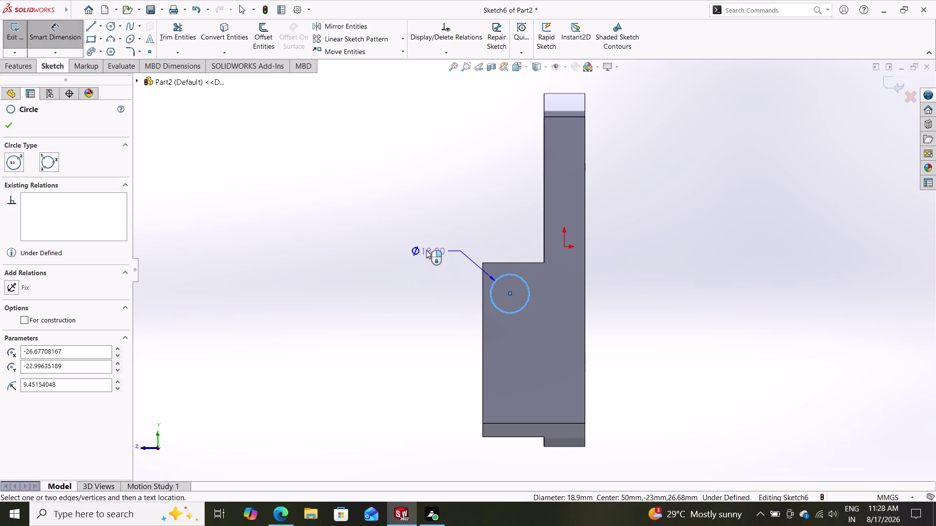
click(425, 249)
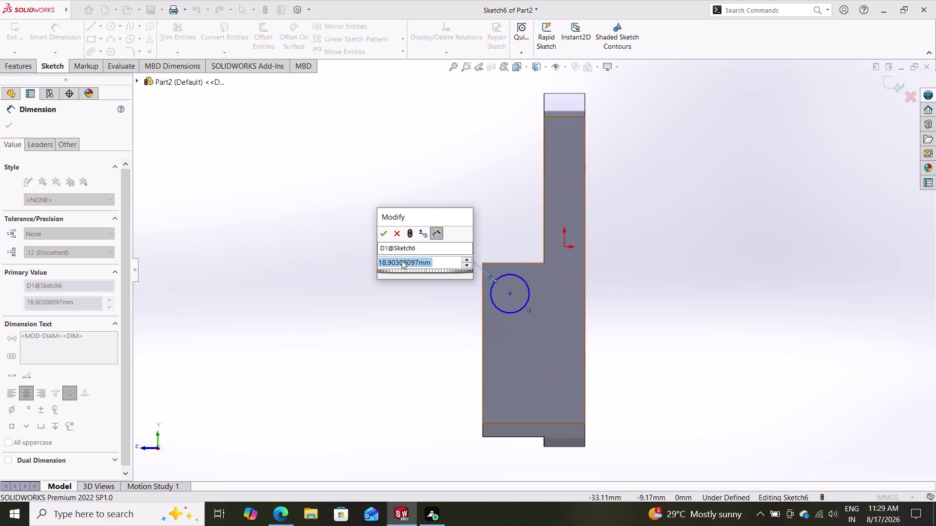
click(400, 235)
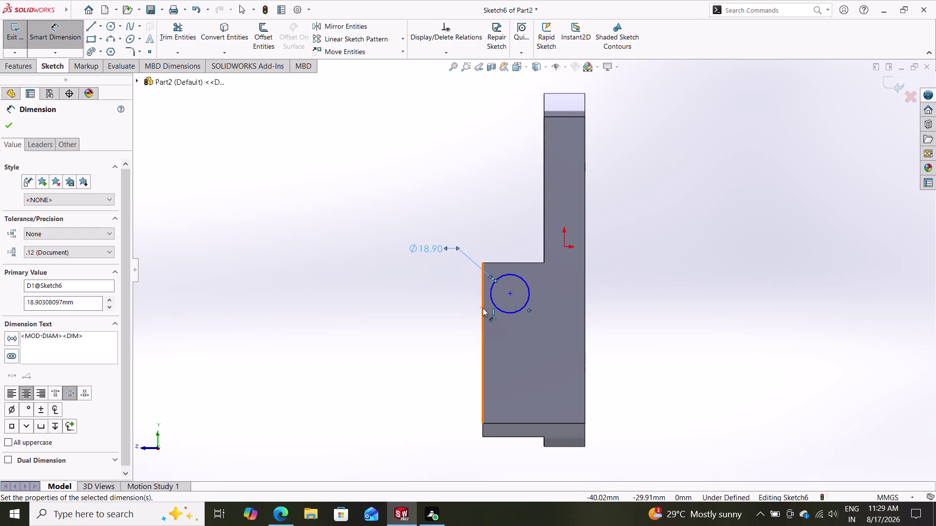
Place the circle centre 15 mm from the left edge and 14 mm below the step edge.
click(509, 293)
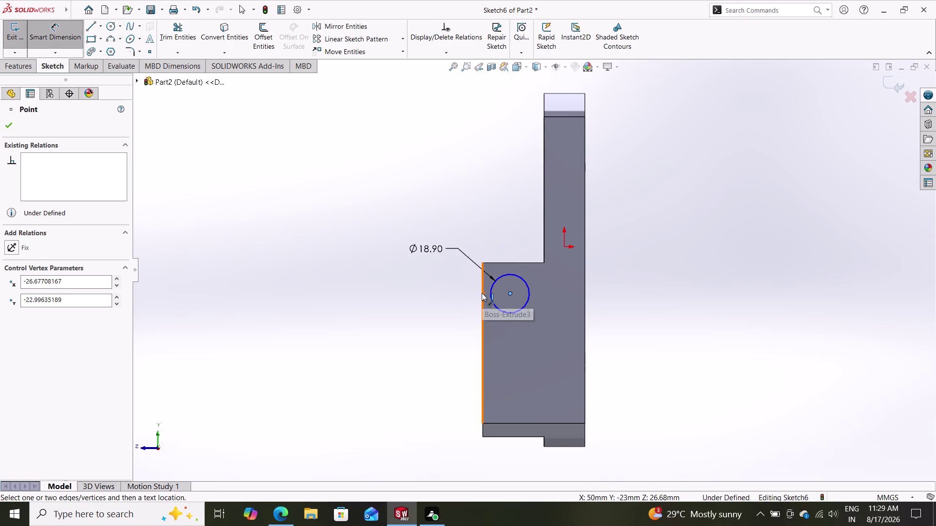
click(483, 293)
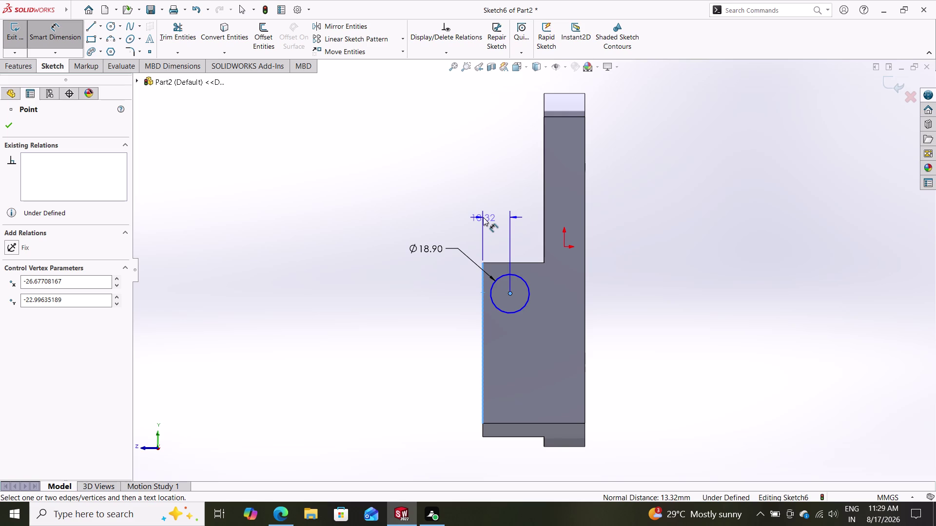
click(484, 212)
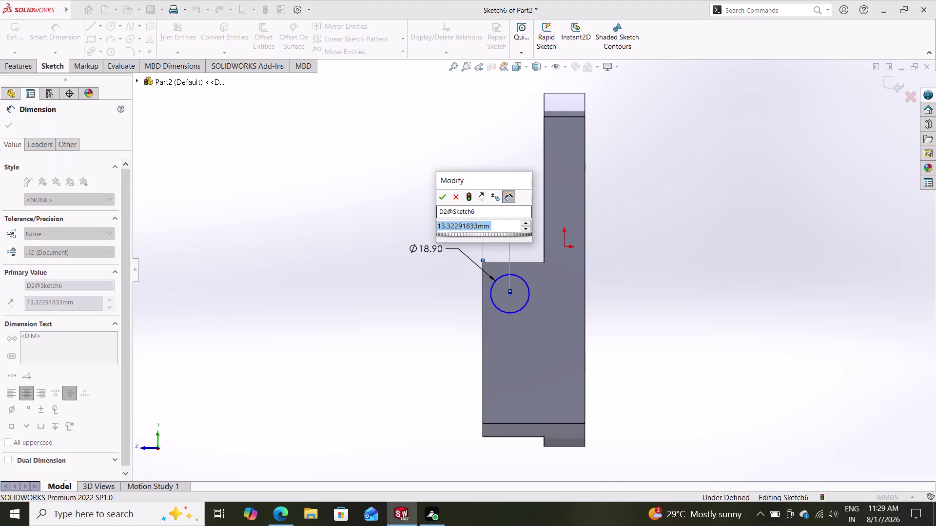
text(15)
key(Return)
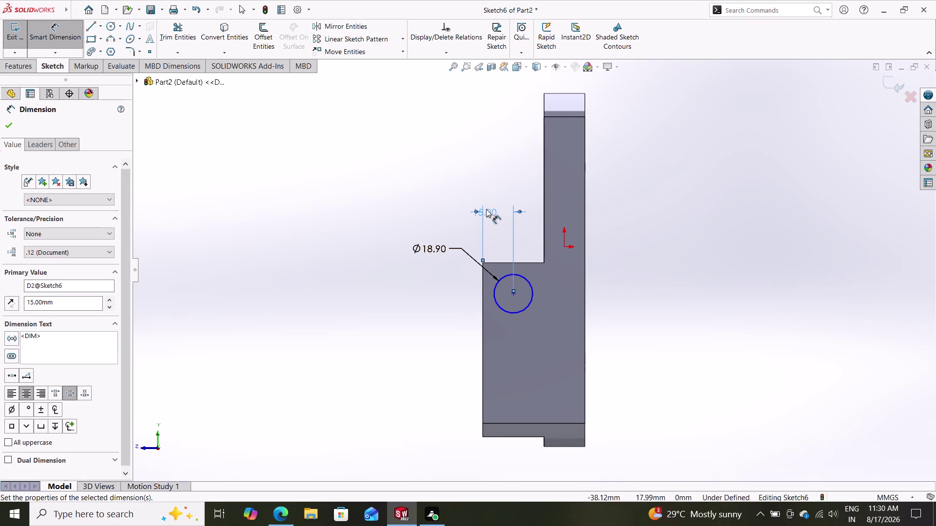
drag(484, 209, 498, 211)
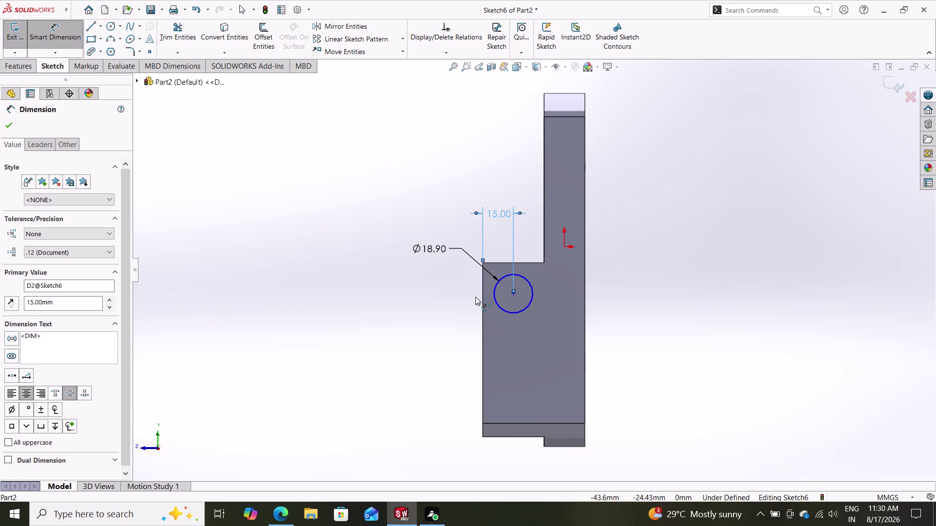
click(484, 264)
click(514, 292)
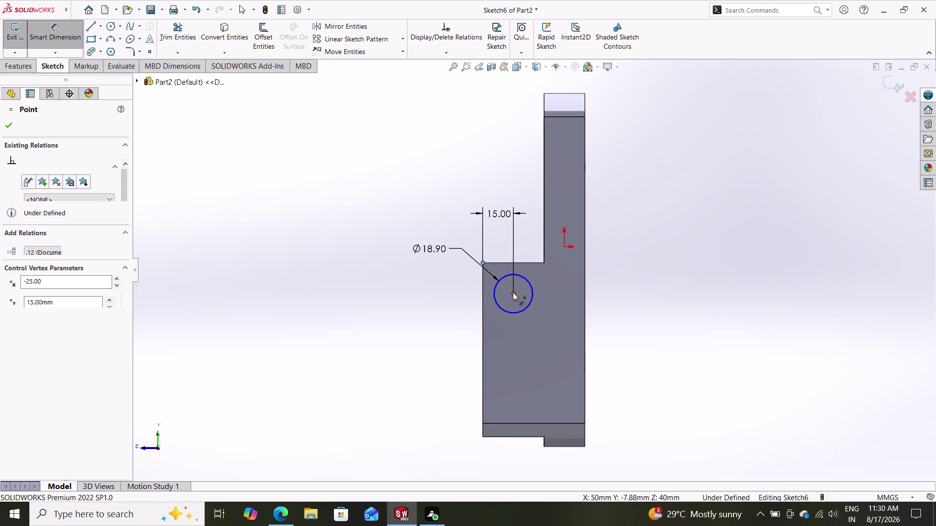
click(440, 278)
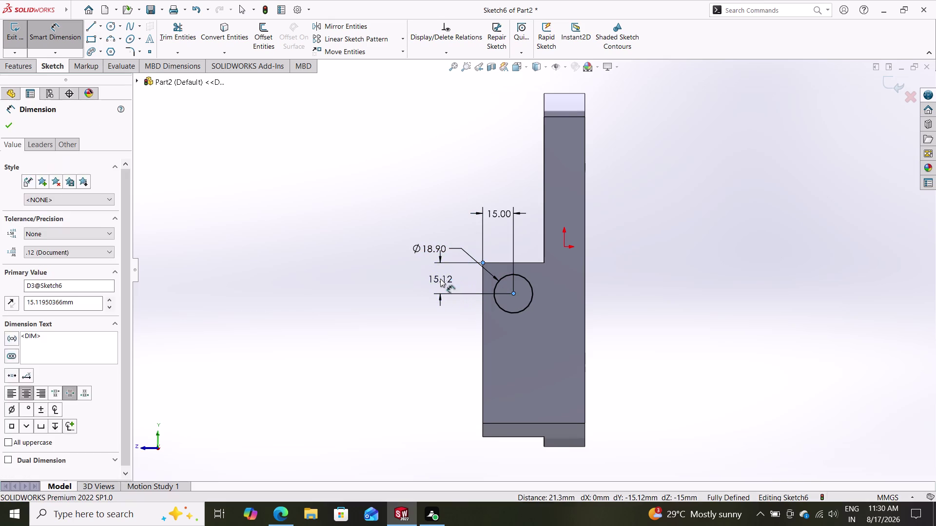
text(14)
key(Return)
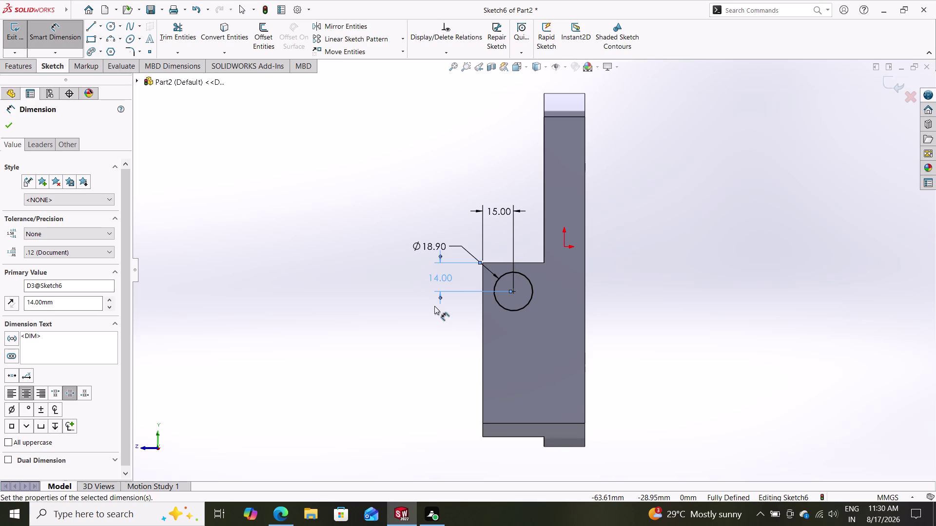
Change the circle's diameter to 14 mm.
double_click(427, 244)
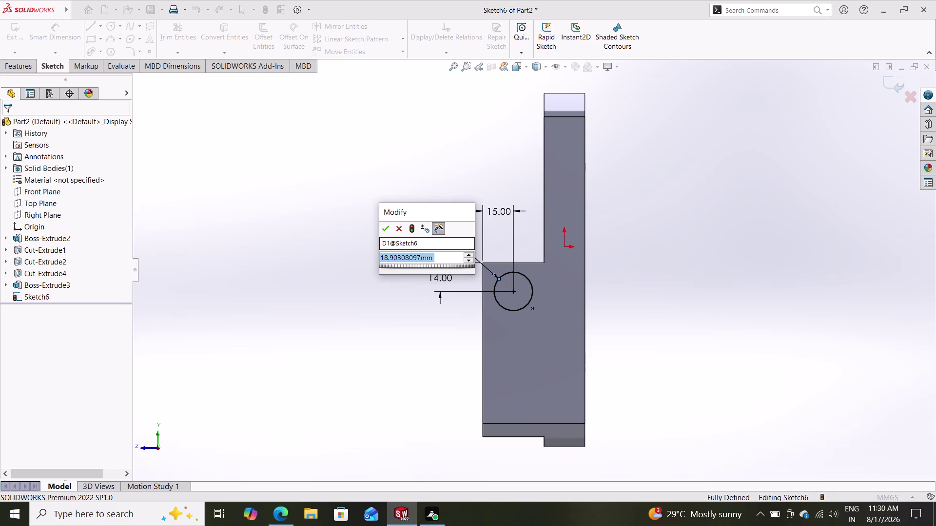
text(14)
key(Return)
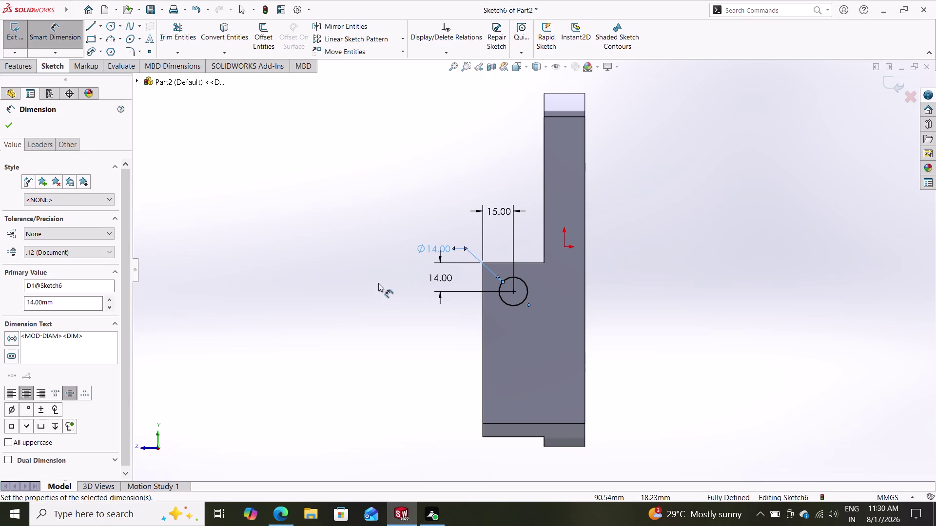
click(5, 125)
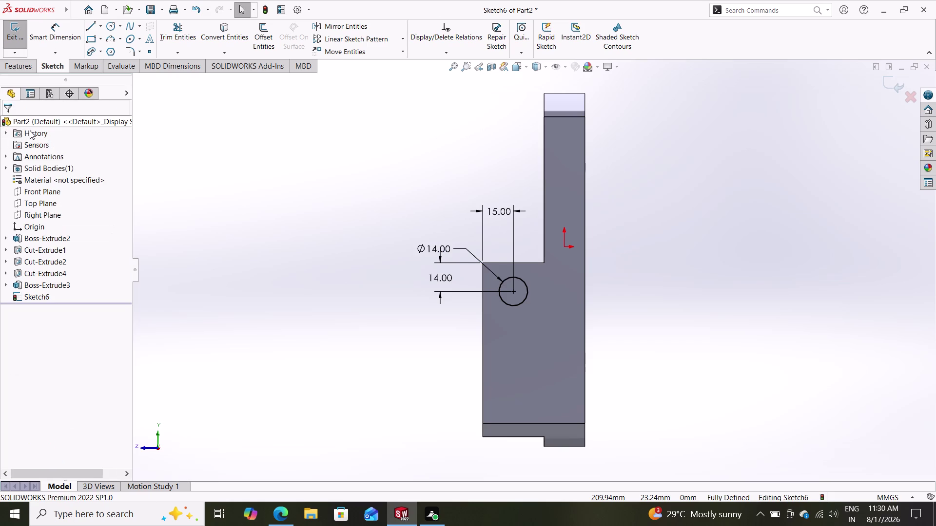
click(19, 70)
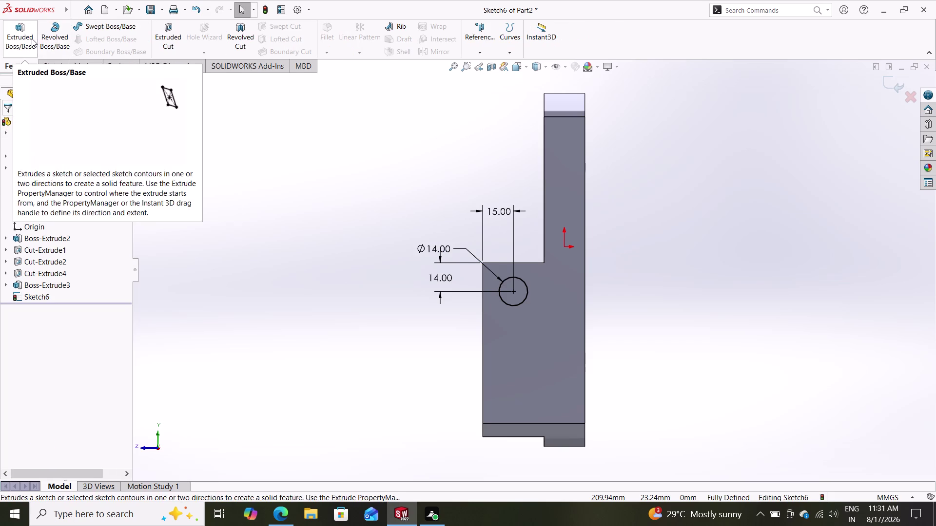
Extrude-cut the 14 mm circle Through All, creating Cut-Extrude5.
click(169, 31)
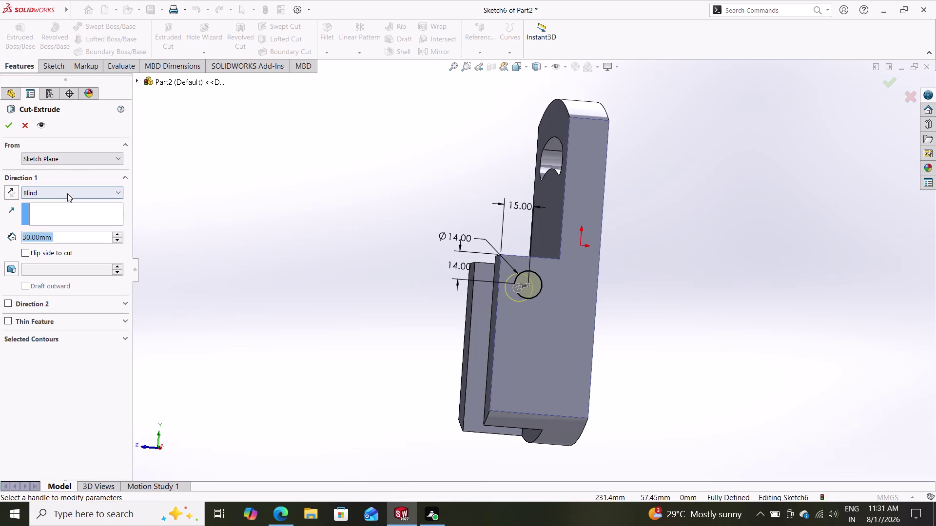
click(67, 192)
click(61, 211)
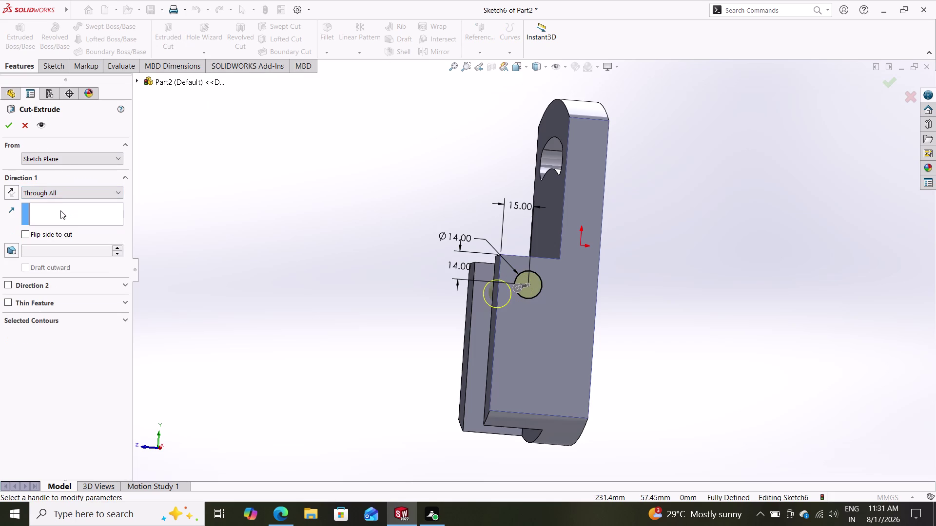
click(4, 125)
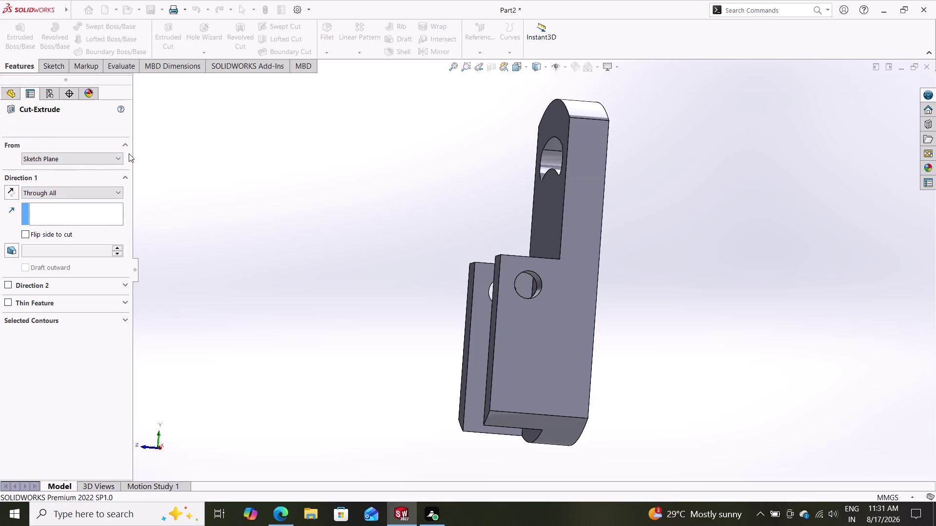
middle_drag(292, 177, 296, 246)
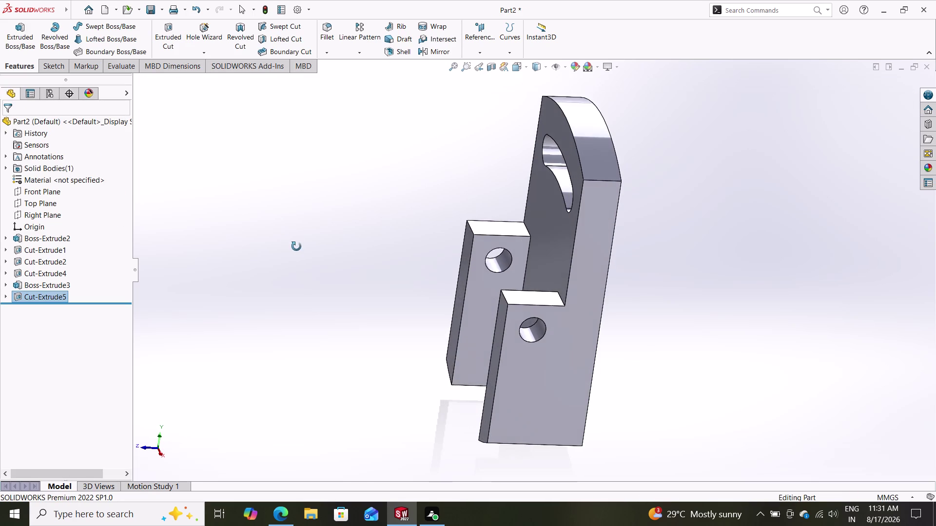
middle_drag(296, 247, 282, 224)
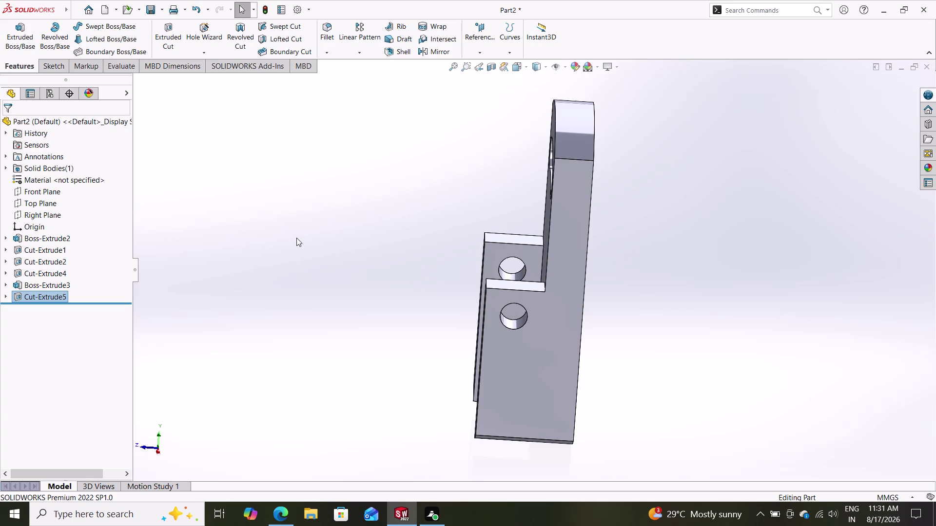
key(ctrl+z)
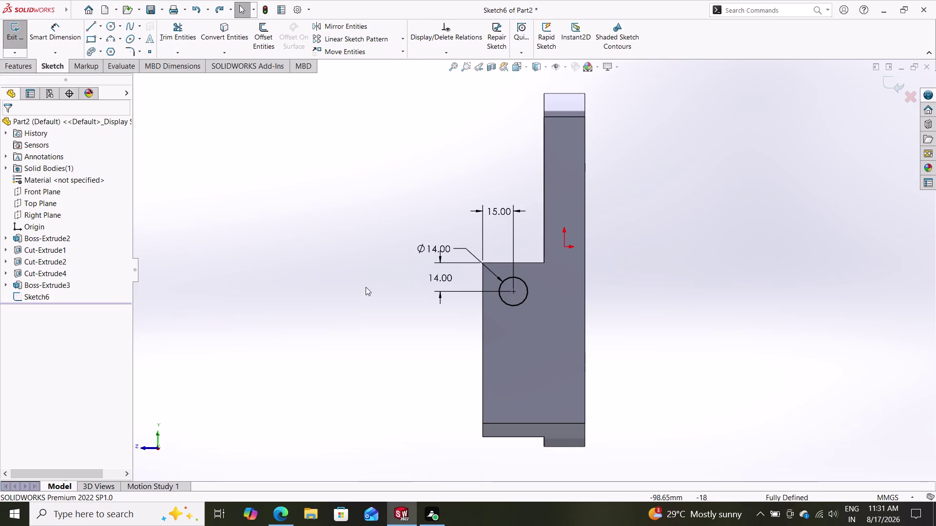
Inspect the 14 mm circle sketch and the side block faces.
middle_drag(380, 301, 579, 353)
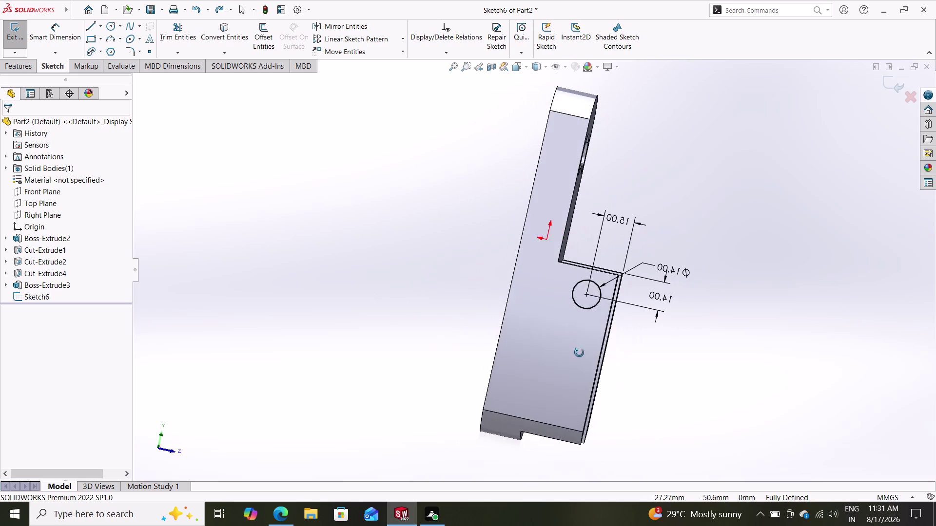
middle_drag(579, 353, 577, 352)
click(589, 304)
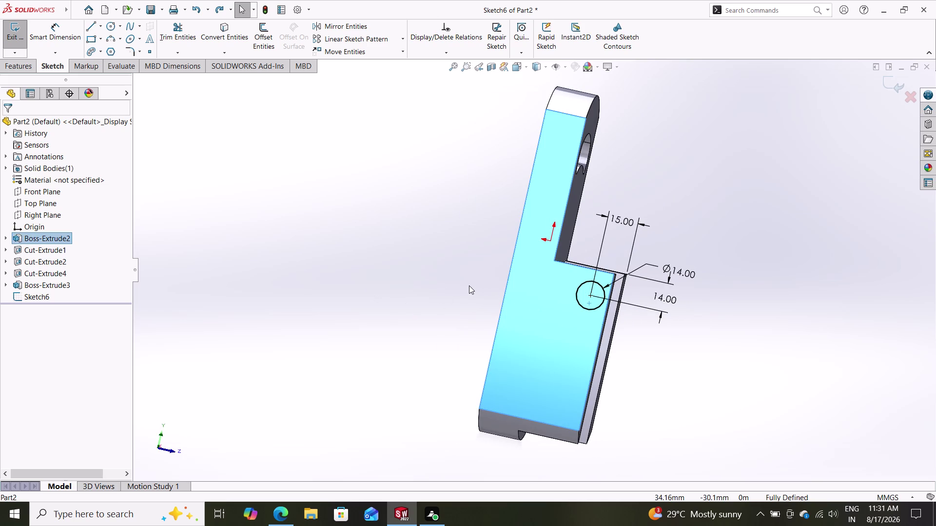
key(Escape)
key(Escape)
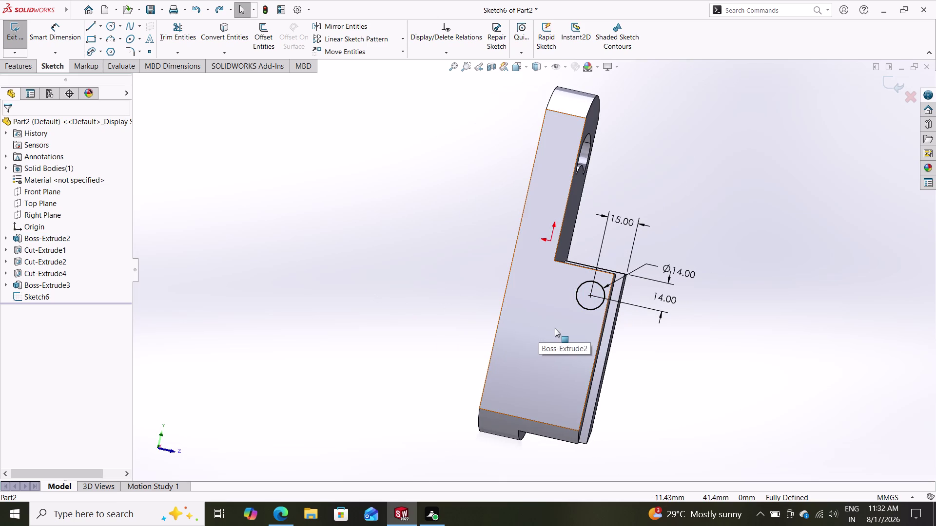
click(555, 328)
click(554, 328)
double_click(577, 324)
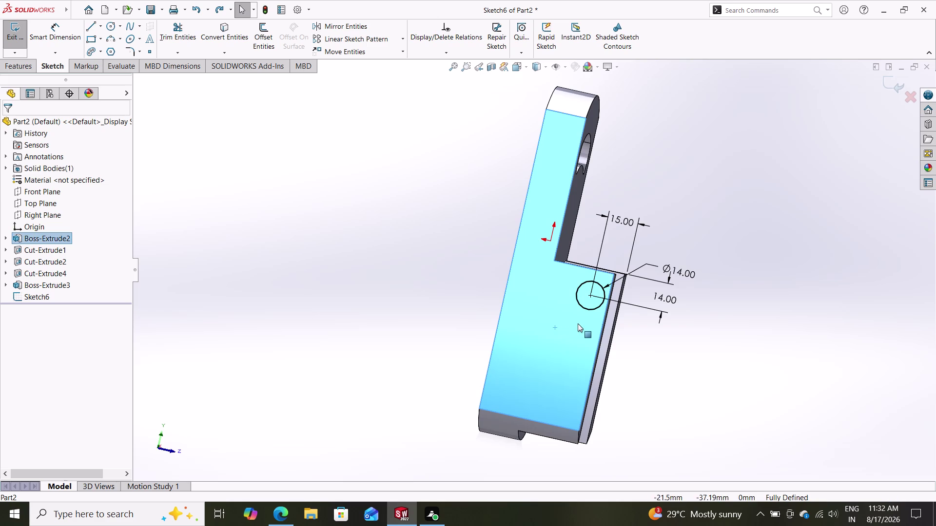
drag(587, 322, 593, 322)
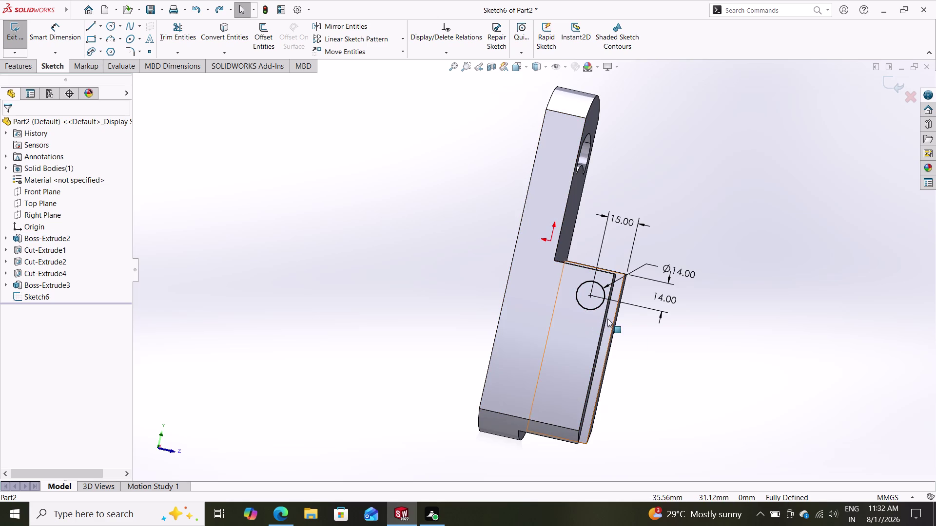
Exit Sketch6 without creating a feature.
middle_drag(668, 341, 686, 353)
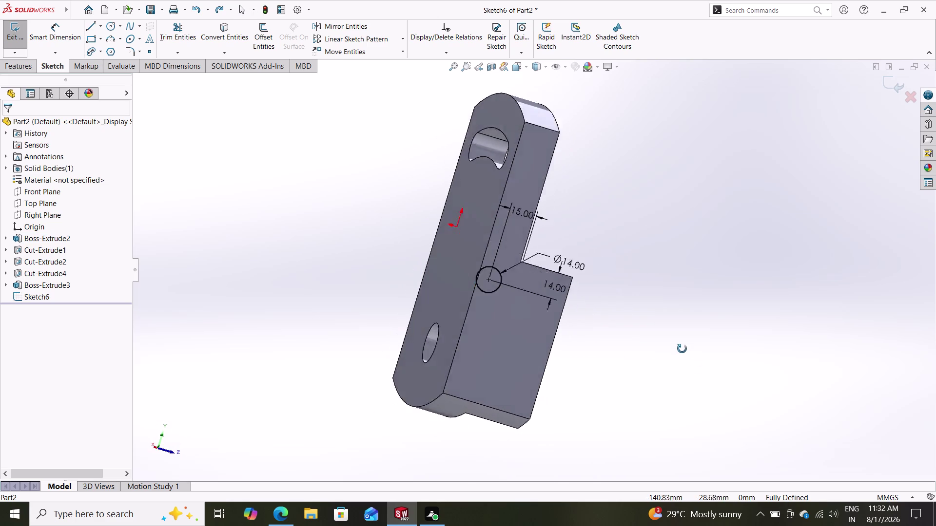
middle_drag(686, 352, 662, 353)
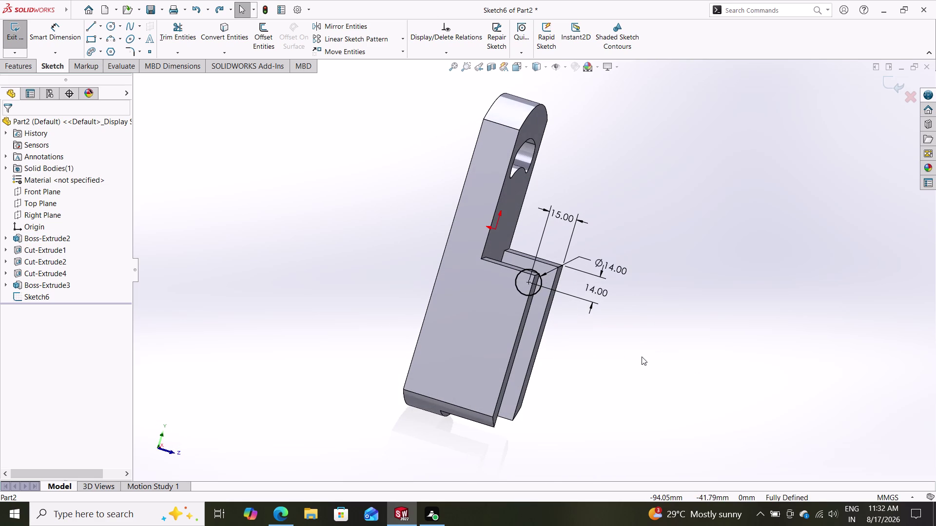
click(893, 84)
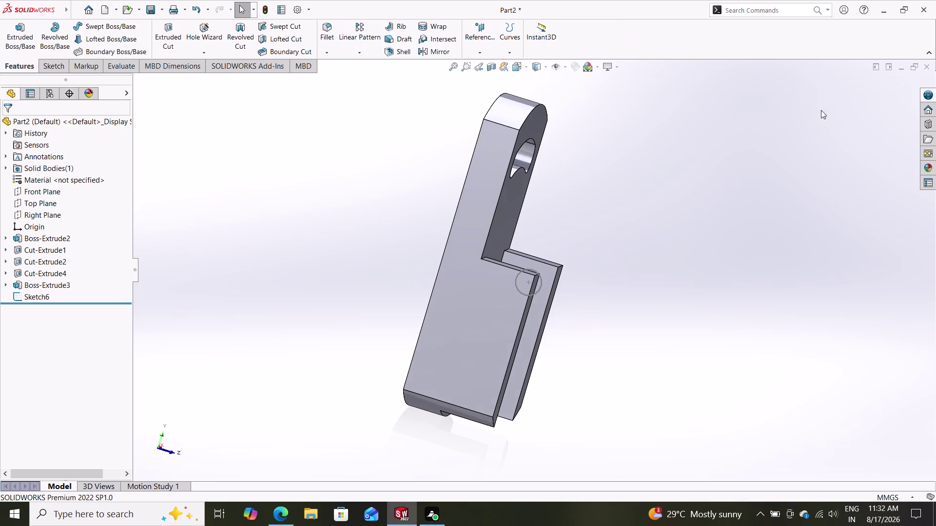
click(501, 295)
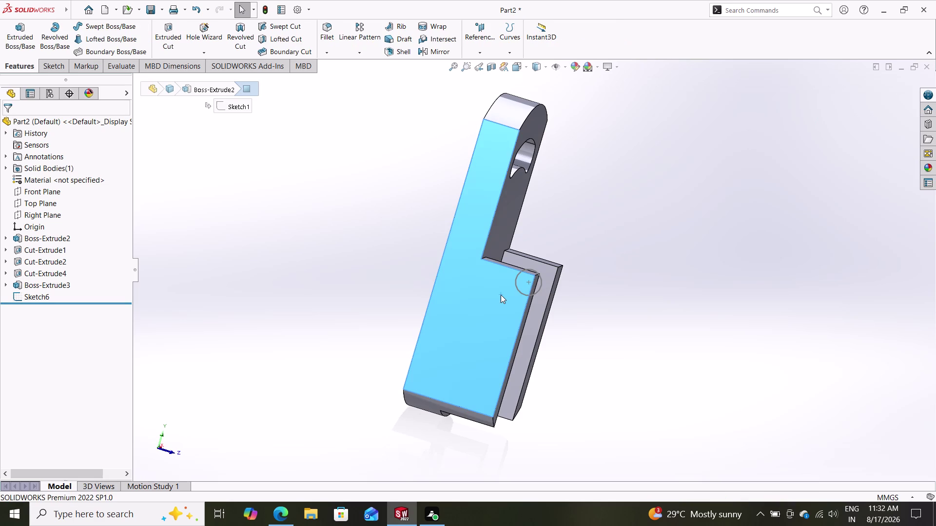
Sketch on the large flat face a circle concentric with the 14 mm circle.
click(545, 268)
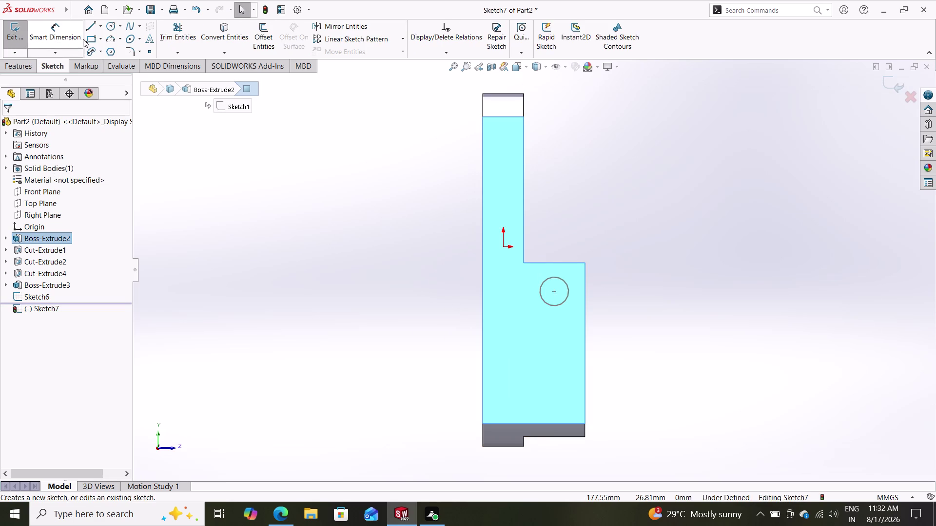
click(112, 25)
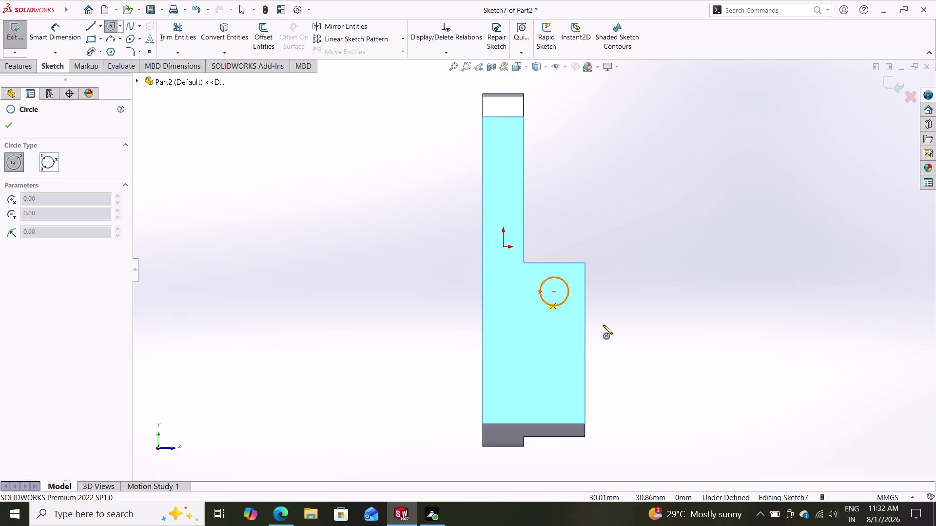
scroll(down, 3)
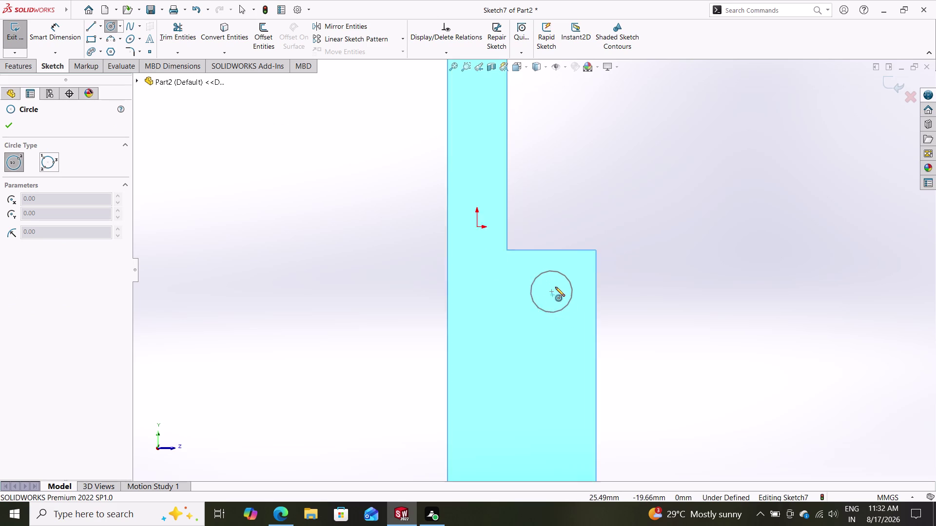
scroll(down, 3)
scroll(down, 3)
scroll(down, 3)
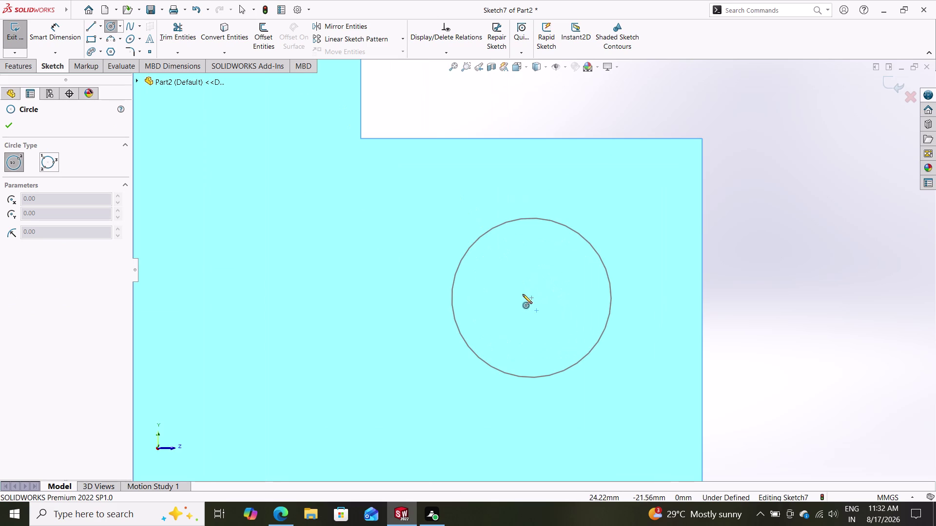
click(532, 298)
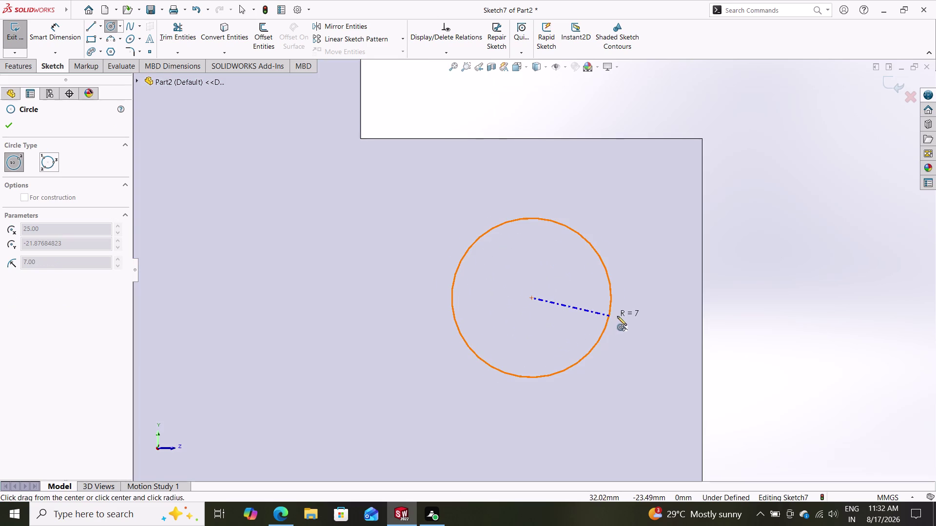
click(629, 324)
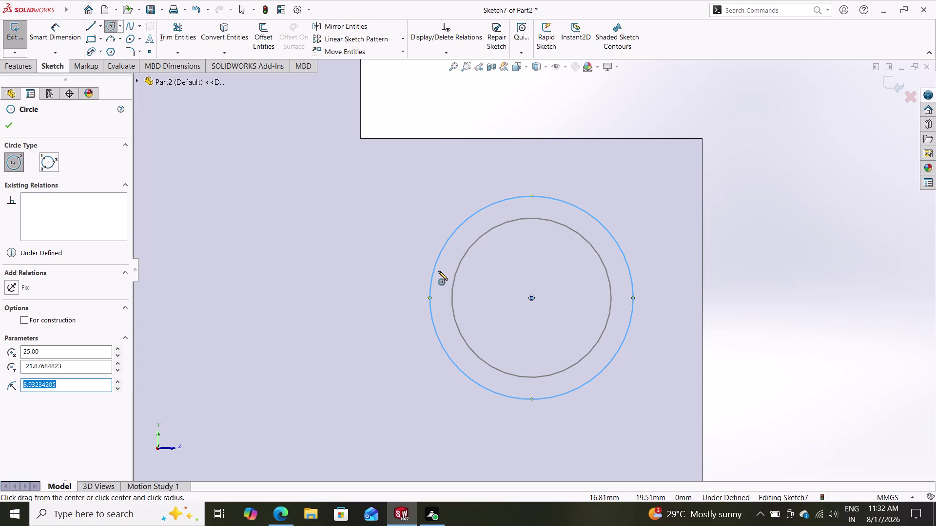
click(57, 31)
Dimension the new circle's diameter to 12 mm.
click(588, 213)
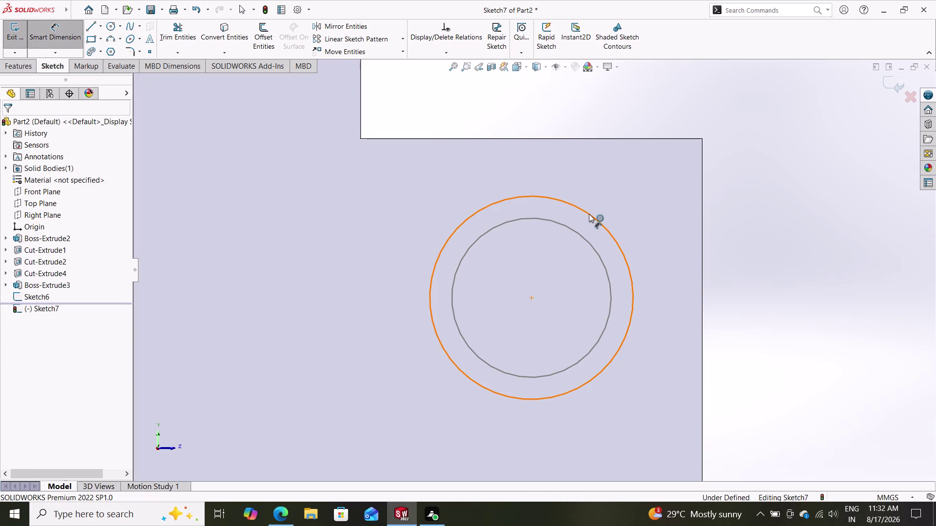
click(659, 185)
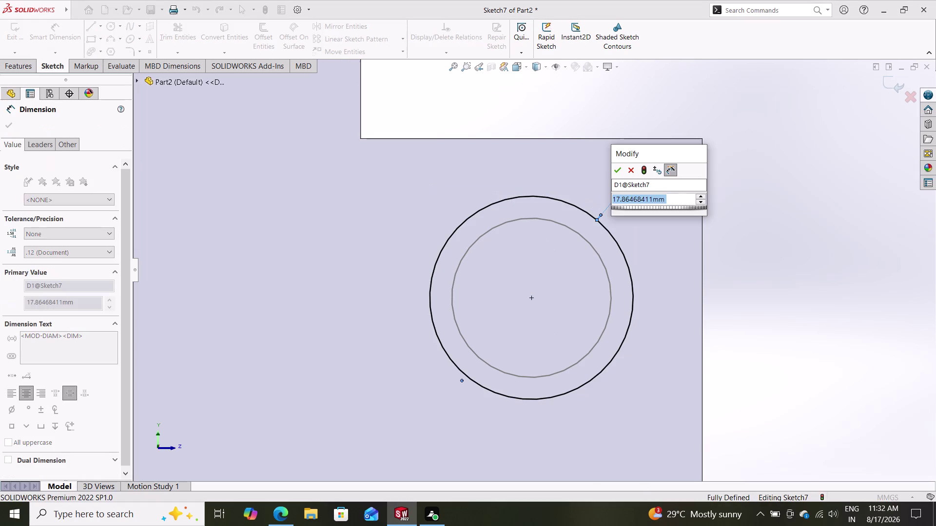
text(12)
key(Return)
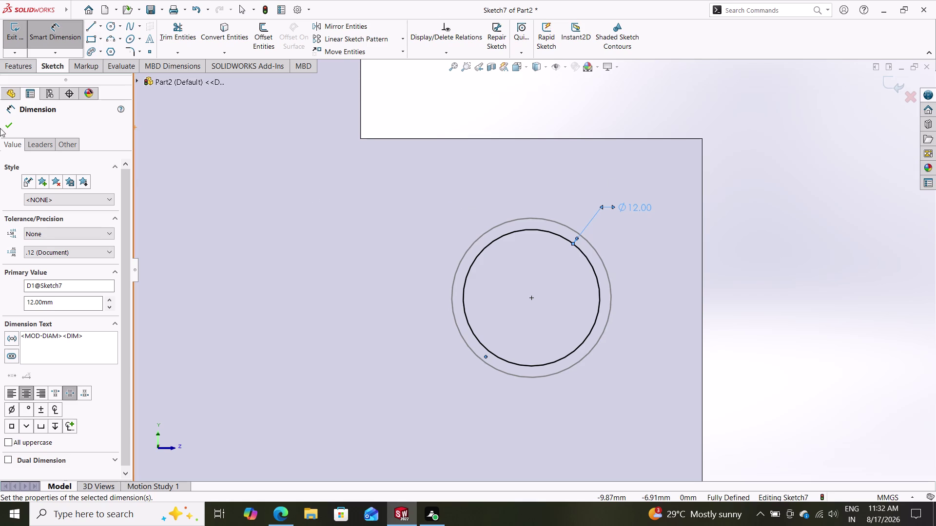
click(12, 123)
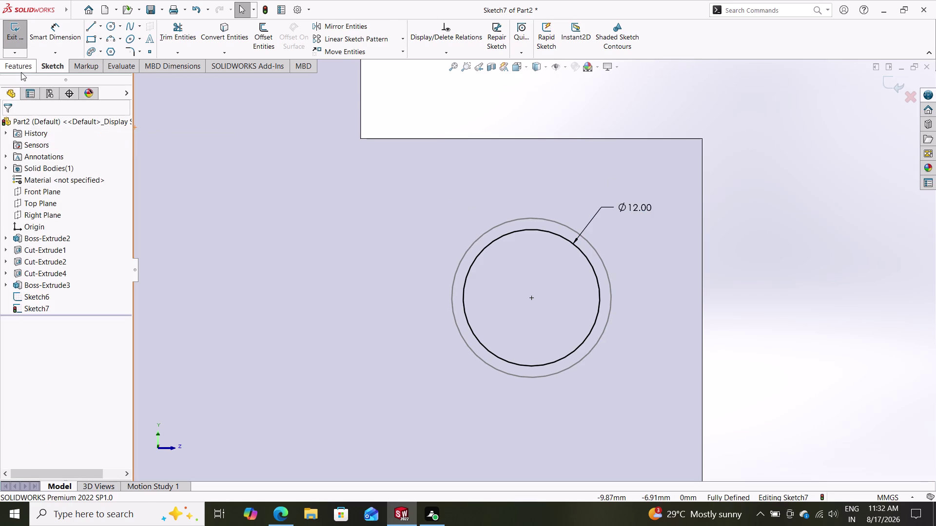
click(21, 72)
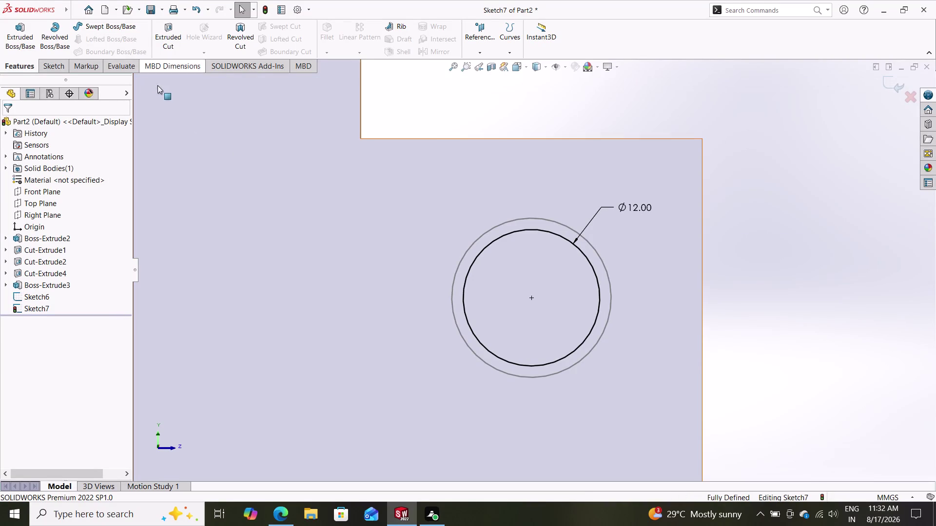
Check the new circle against the earlier 14 mm circle sketch, then clear the selection.
middle_drag(791, 248, 662, 270)
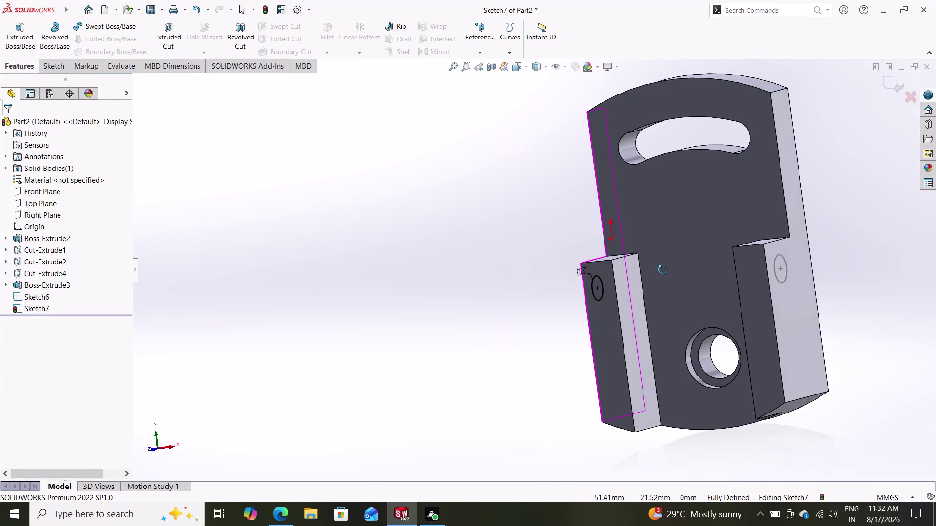
middle_drag(662, 270, 609, 289)
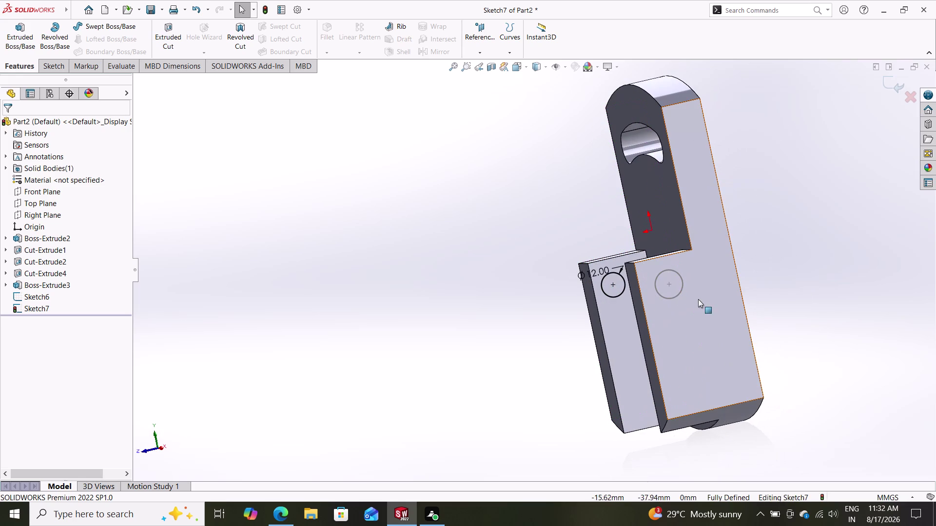
click(672, 289)
click(673, 296)
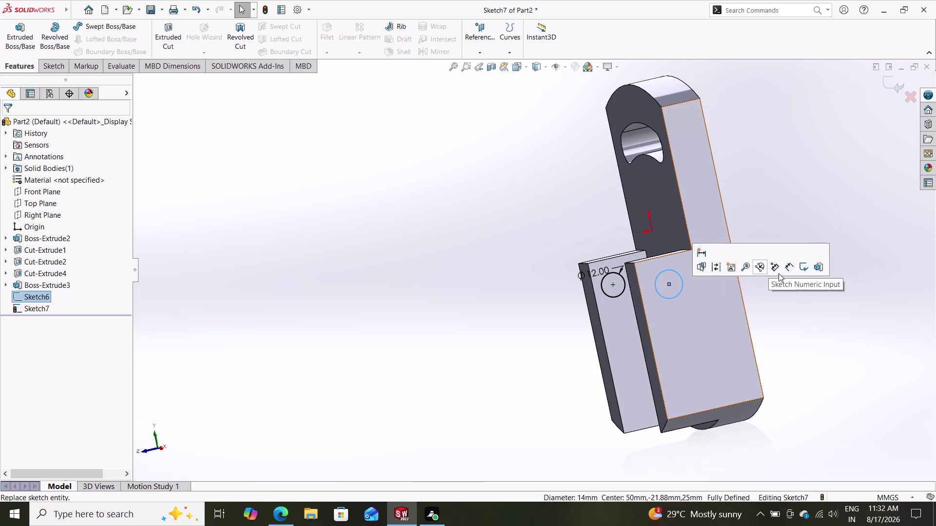
key(Escape)
key(Escape)
key(Escape)
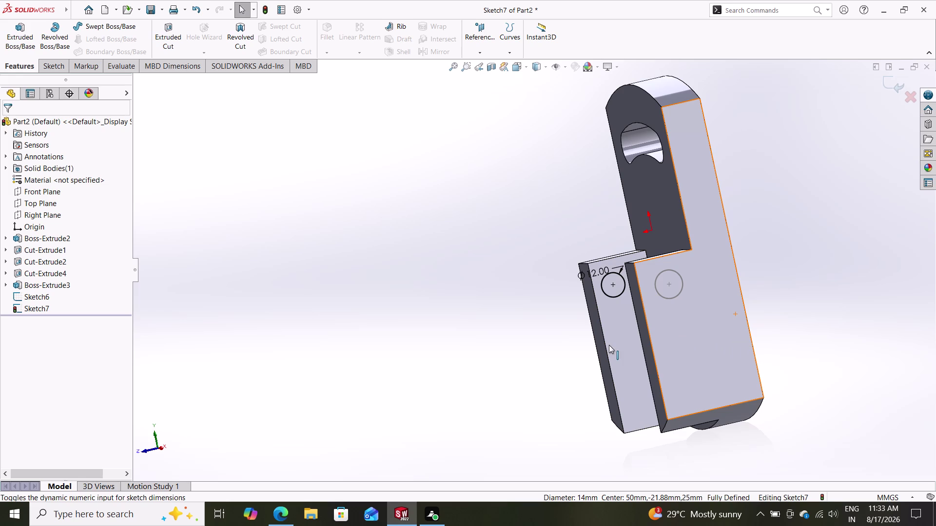
click(668, 297)
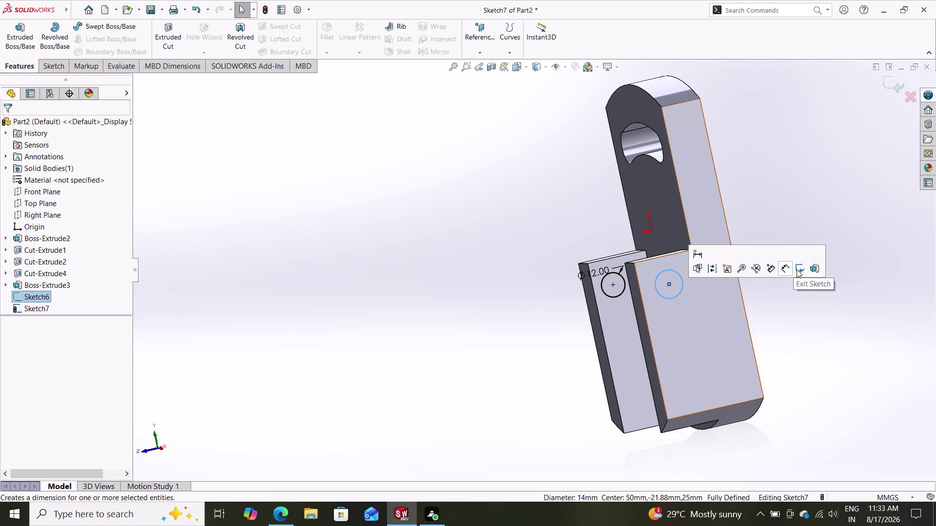
Keep the Ø12 diameter, cancel the stray dimension between circles, and exit Sketch7.
click(783, 270)
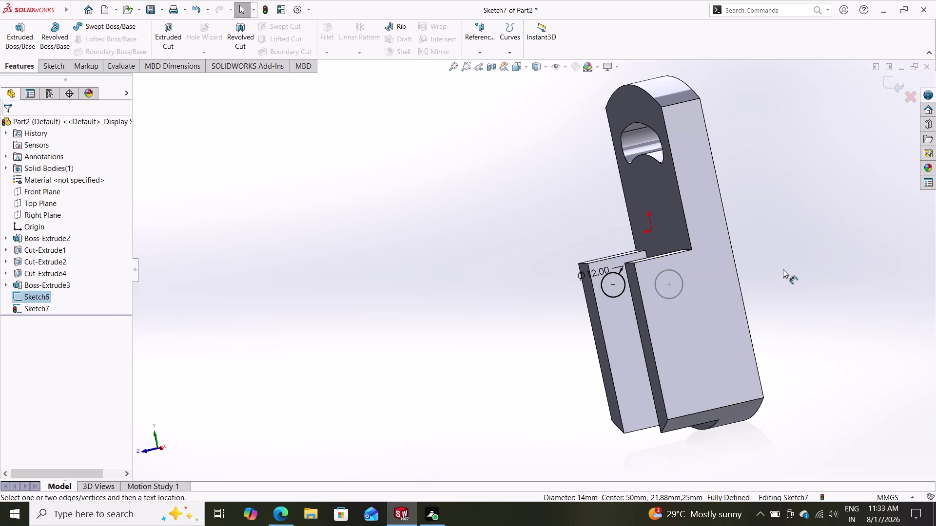
click(681, 281)
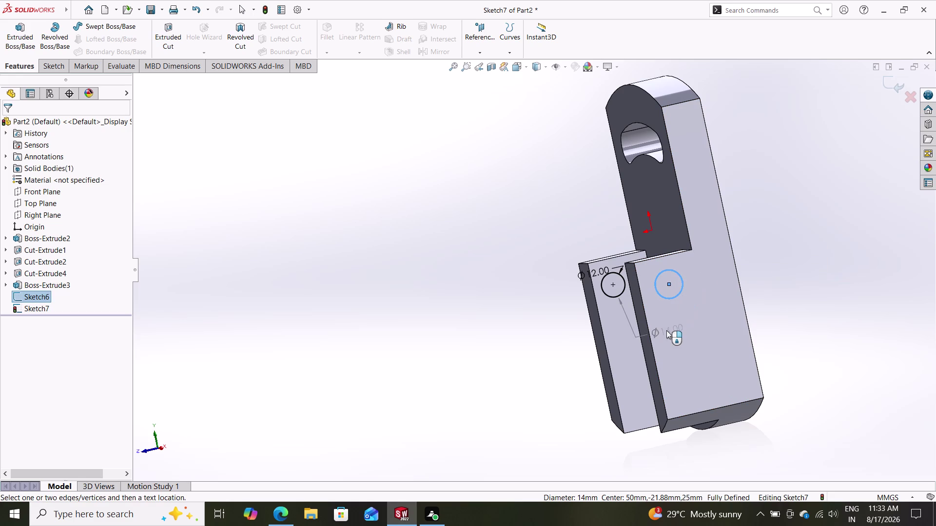
key(Escape)
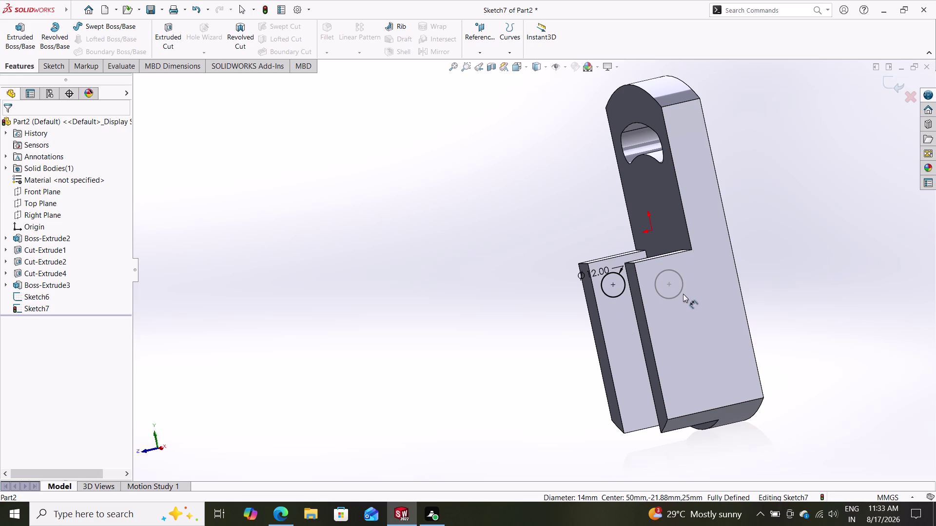
click(681, 293)
key(Escape)
click(890, 87)
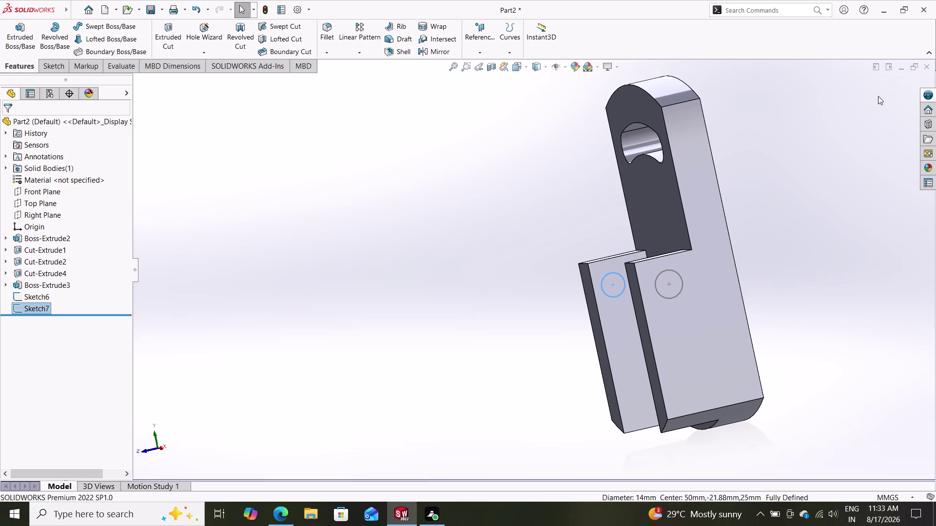
click(107, 34)
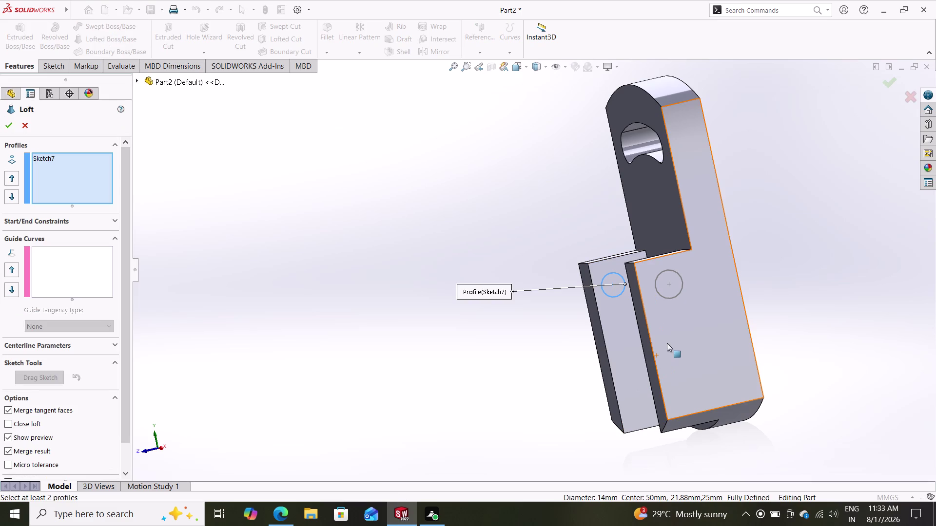
Loft Sketch7 to Sketch6 with adjusted connectors, creating the Loft1 rod.
click(671, 296)
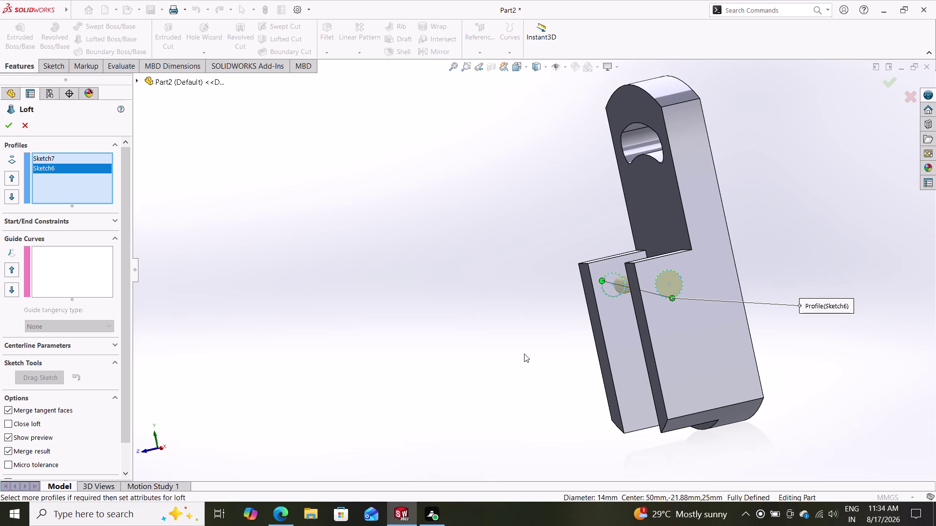
middle_drag(498, 360, 556, 366)
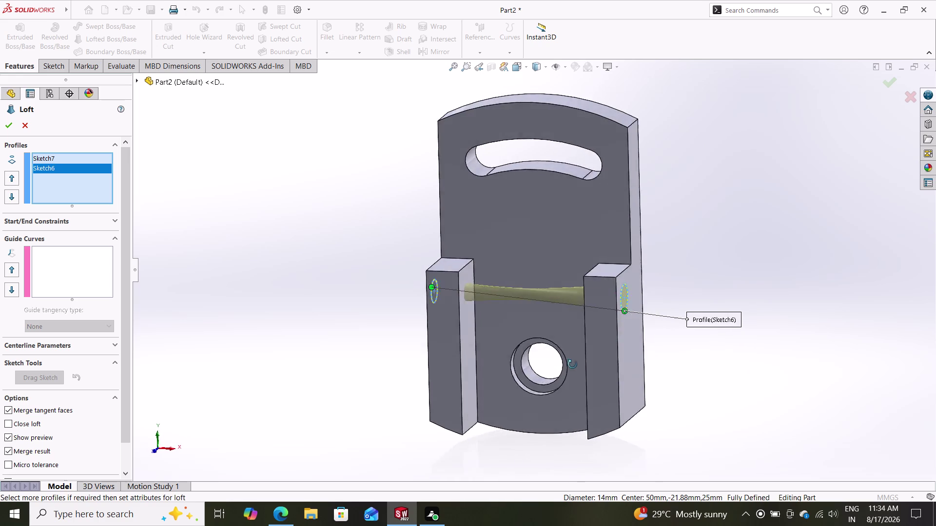
middle_drag(556, 365, 642, 372)
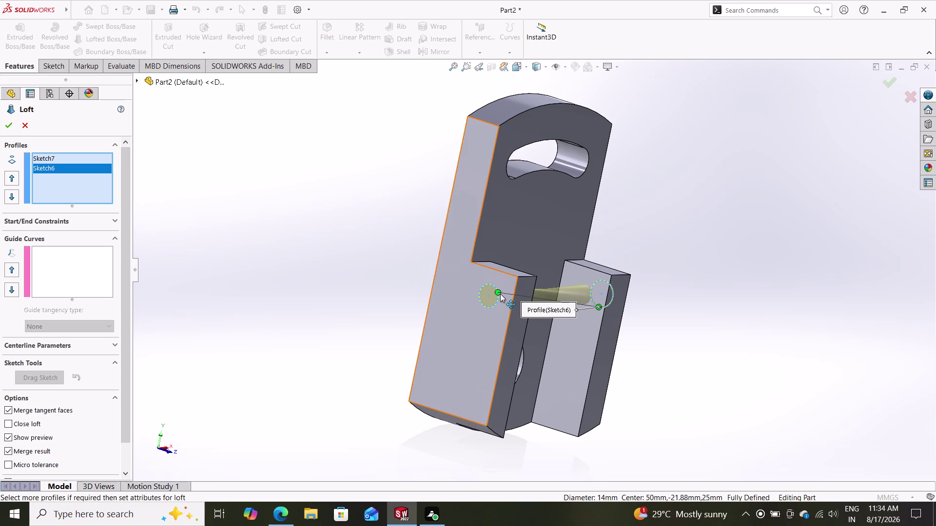
drag(497, 293, 486, 306)
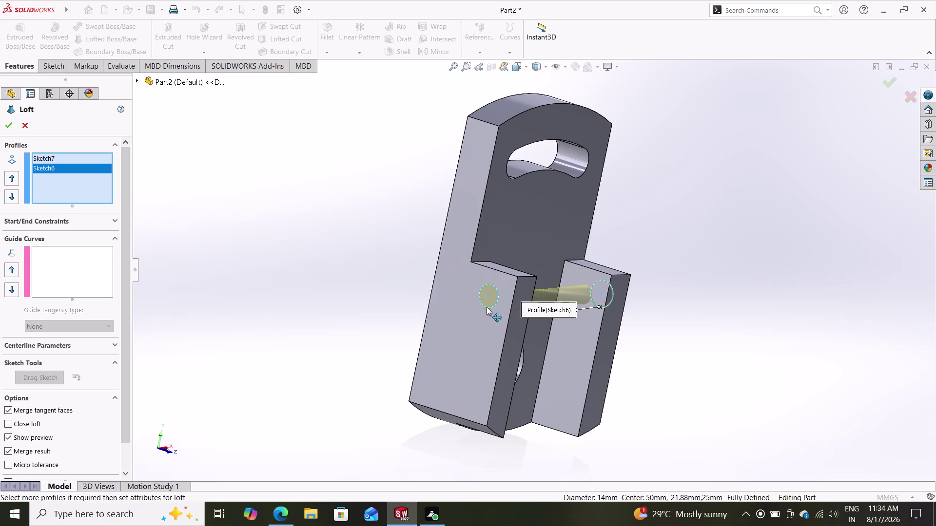
drag(486, 305, 485, 309)
middle_drag(716, 360, 701, 360)
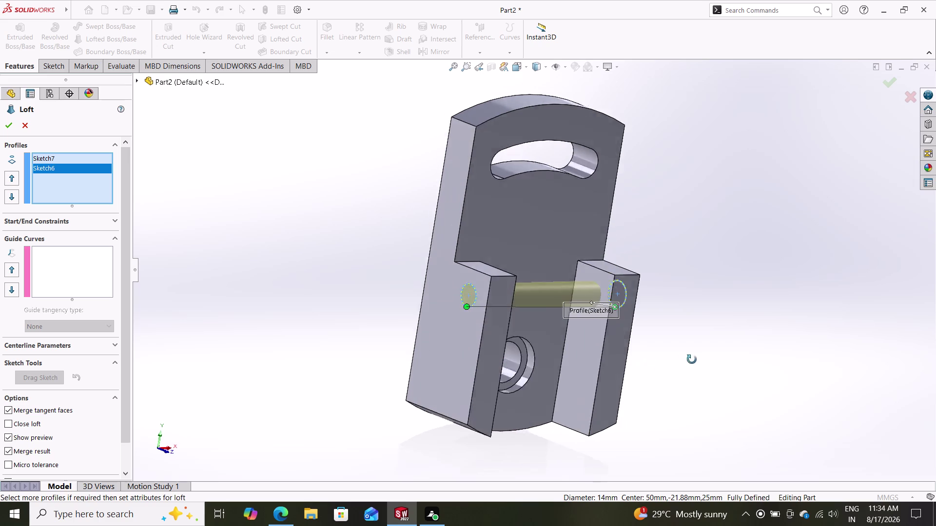
middle_drag(700, 360, 670, 356)
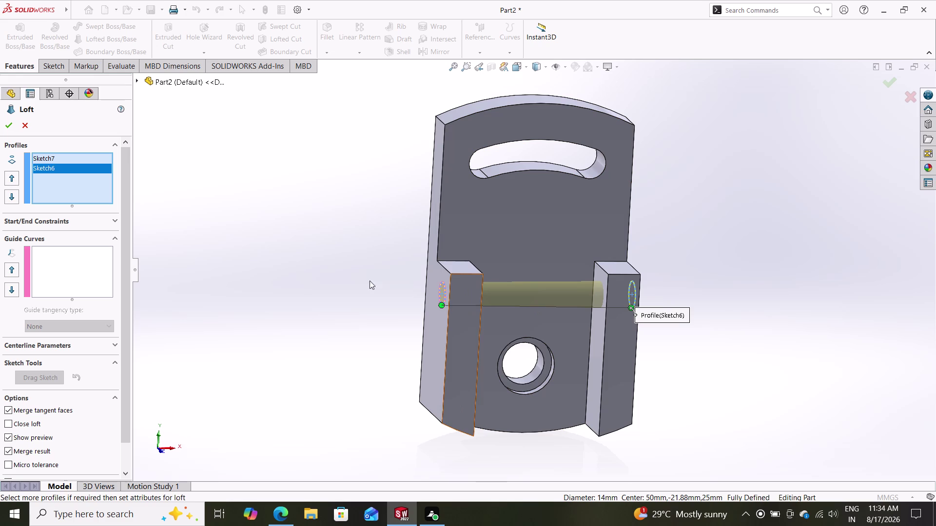
click(9, 125)
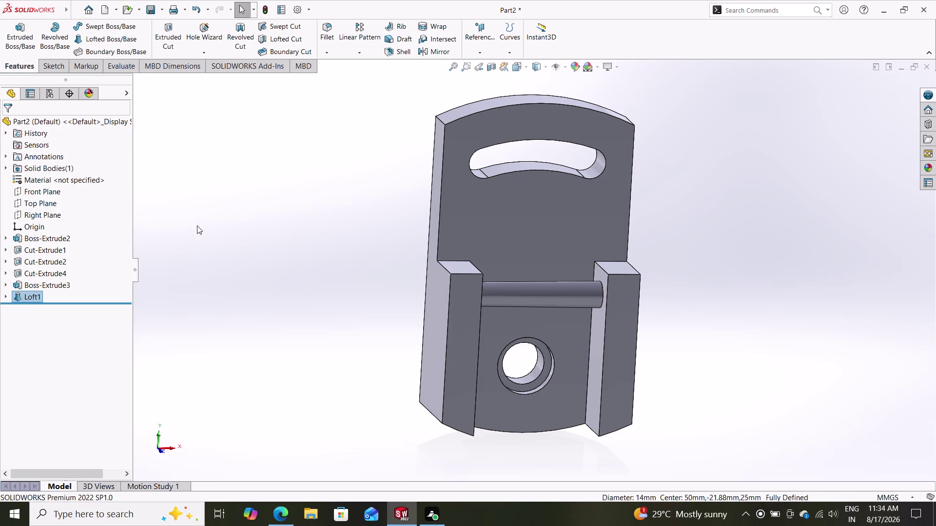
middle_drag(281, 275, 282, 278)
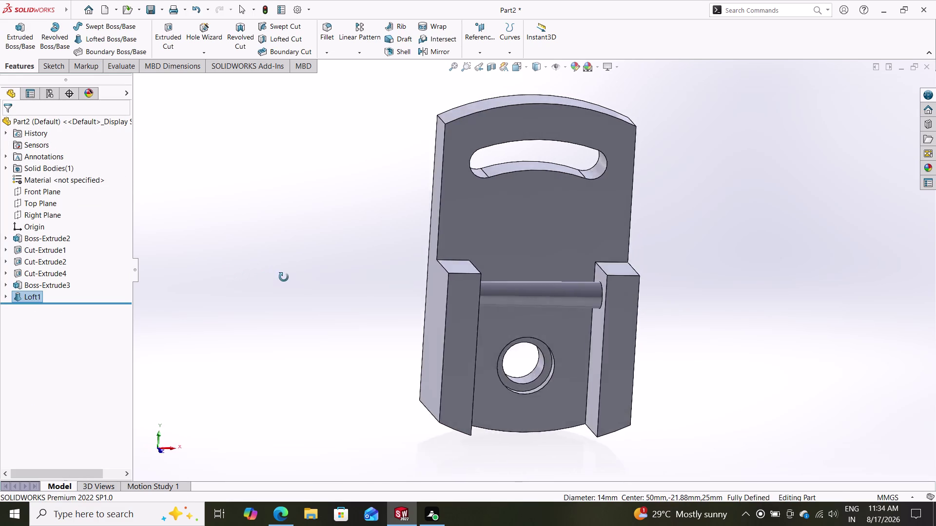
middle_drag(281, 277, 276, 270)
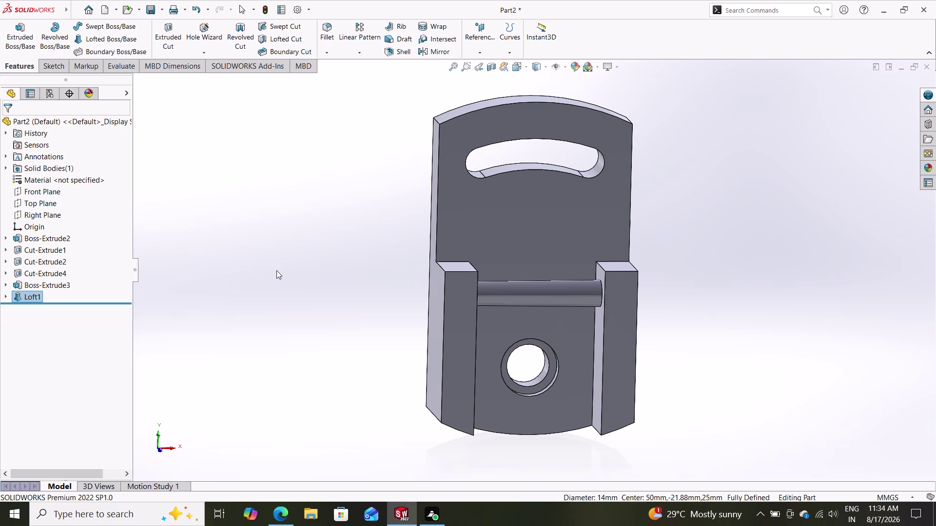
click(32, 298)
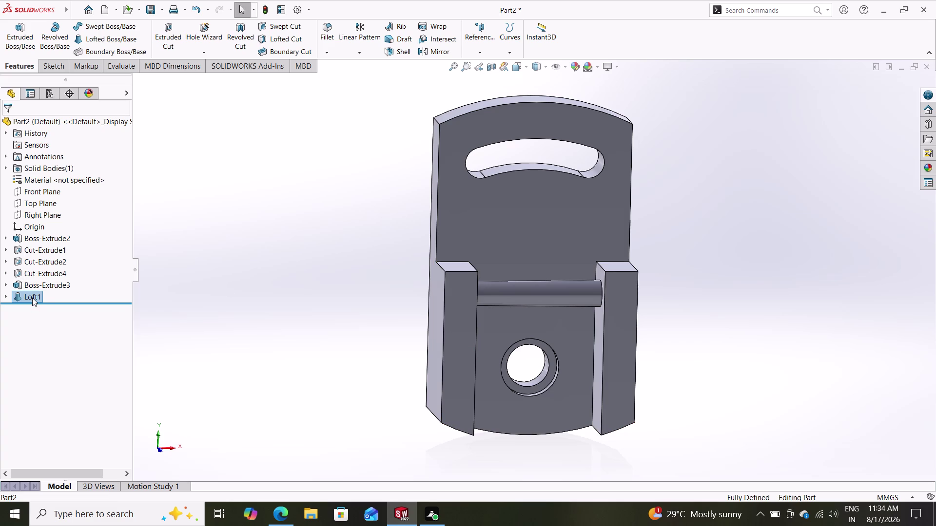
click(13, 294)
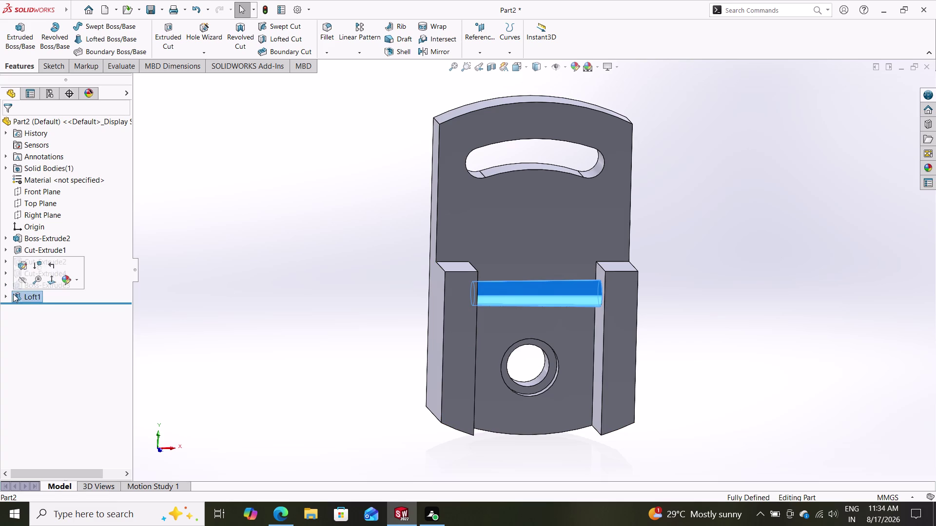
click(23, 266)
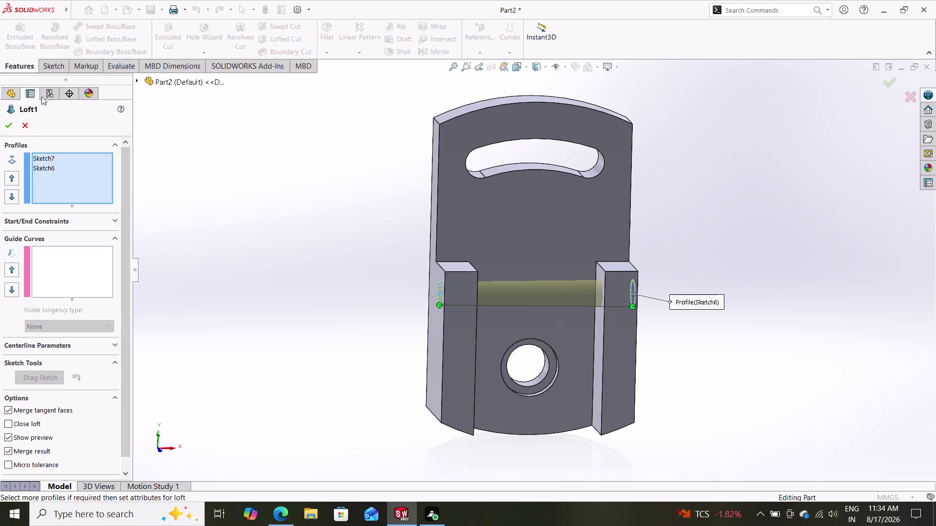
click(24, 124)
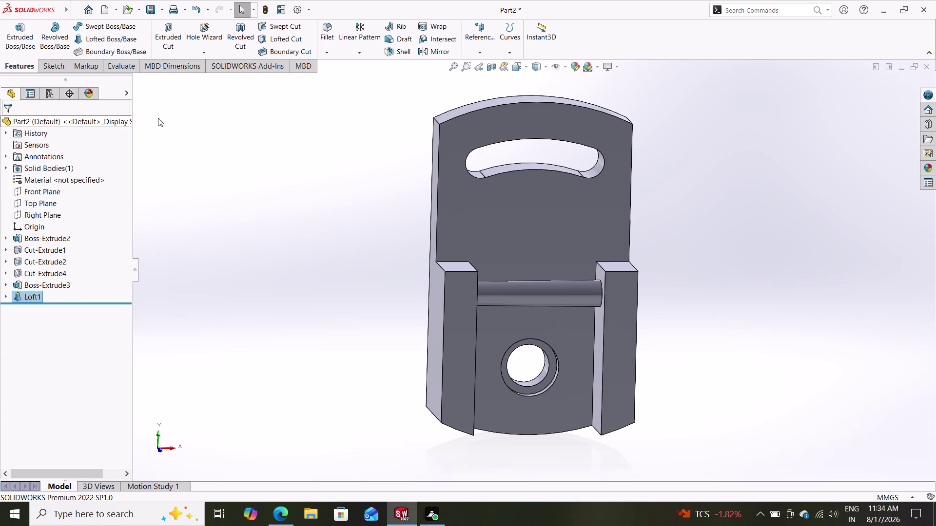
Start and cancel an empty Lofted Cut, then select Loft1 in the tree.
click(278, 33)
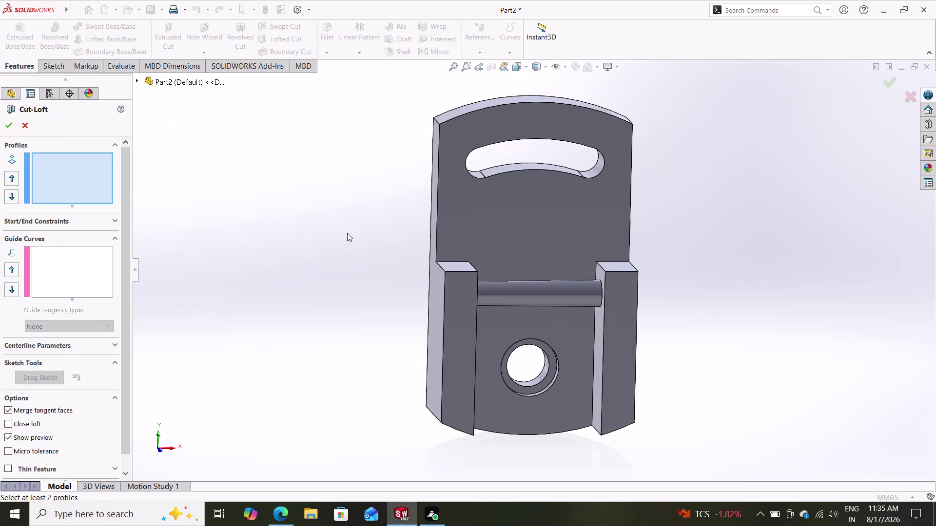
key(Escape)
key(Escape)
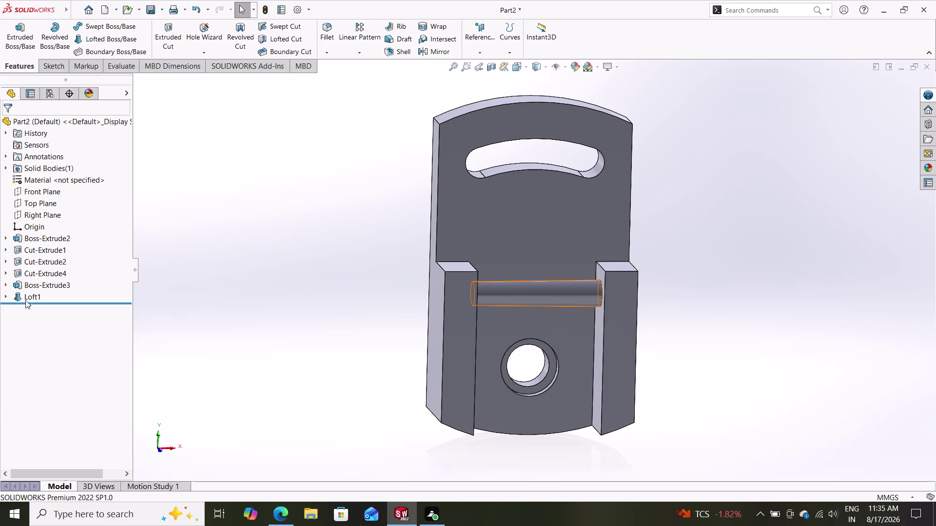
click(28, 299)
Delete Loft1 from its context menu and confirm the deletion.
right_click(29, 299)
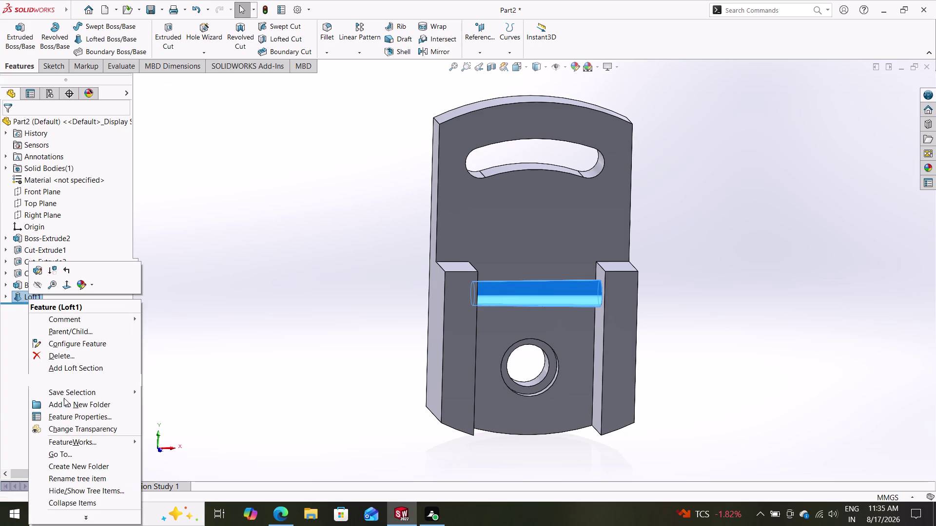
click(70, 357)
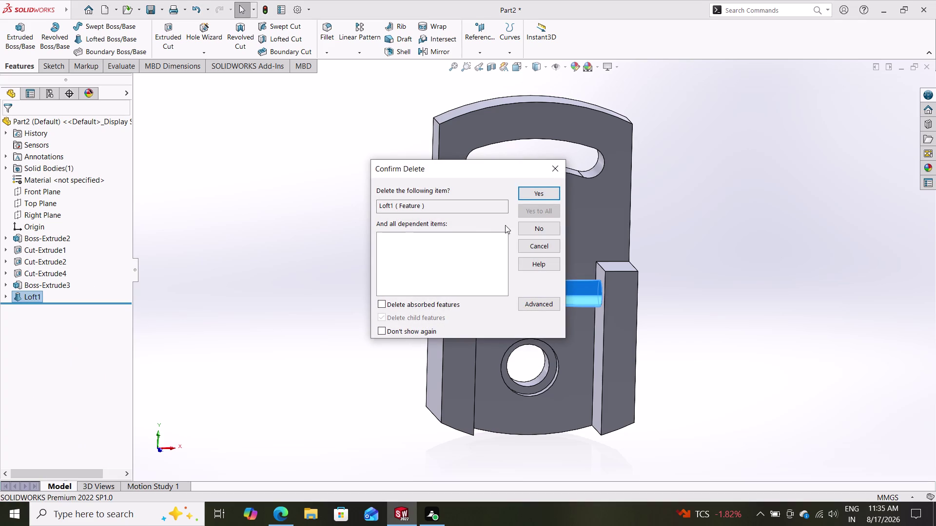
click(543, 194)
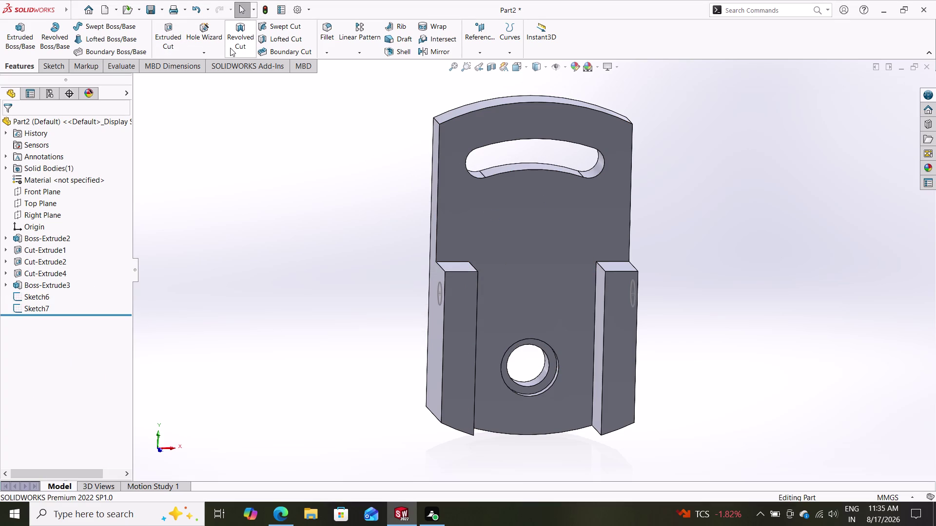
click(288, 41)
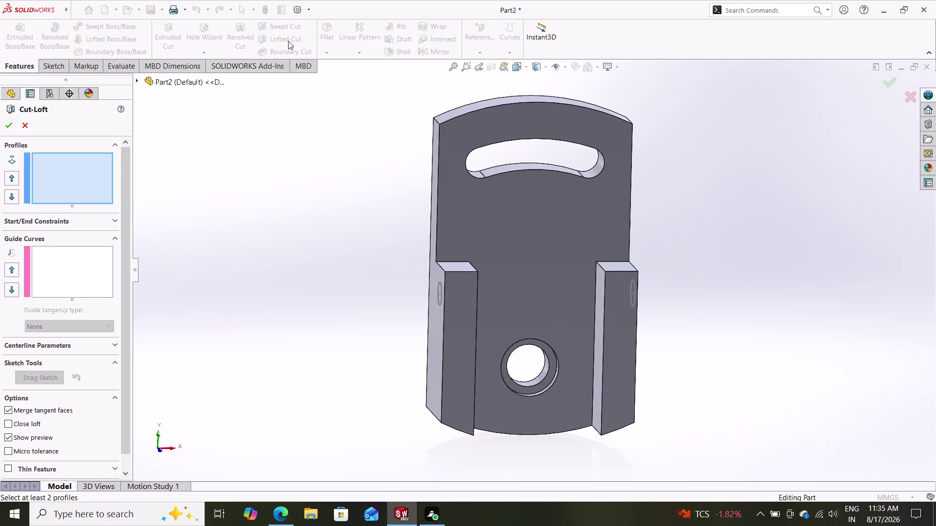
Use Sketch6 and Sketch7 as profiles, align connectors, and create Cut-Loft1.
middle_drag(442, 202, 377, 197)
click(577, 285)
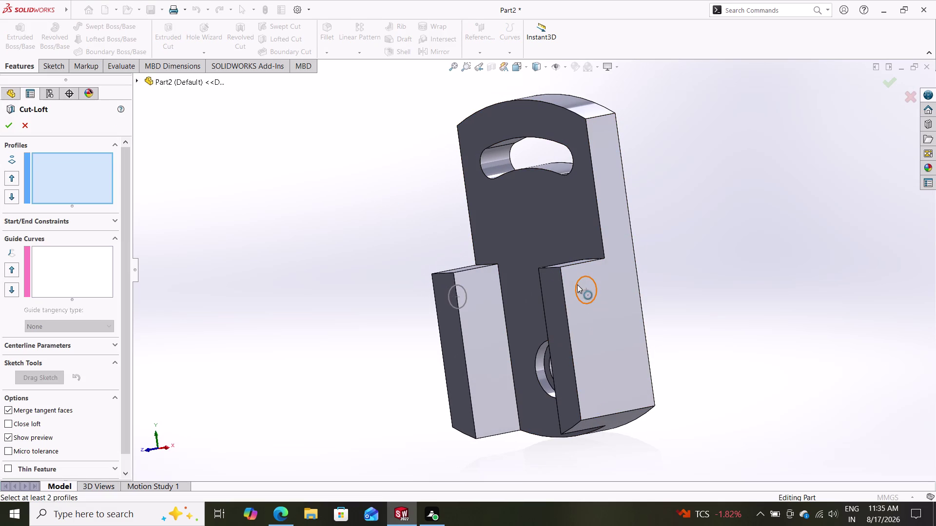
middle_drag(354, 327, 460, 348)
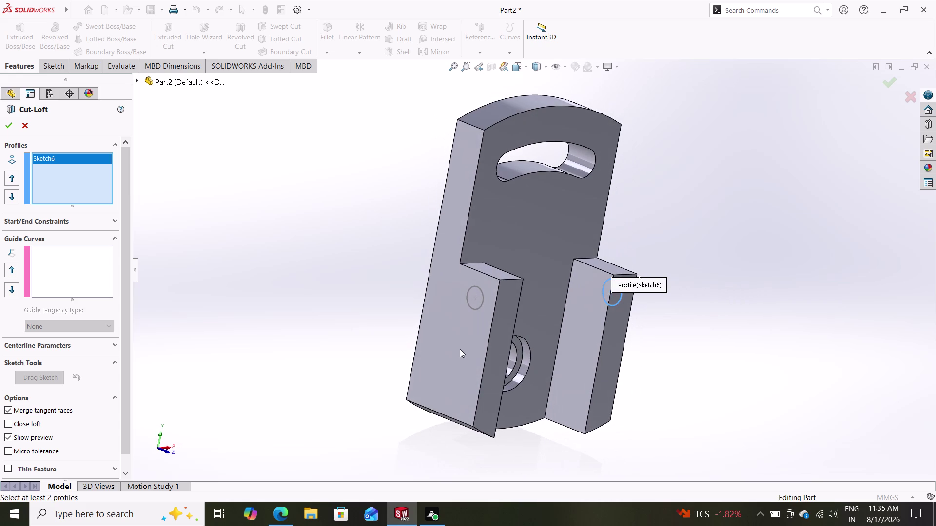
click(478, 306)
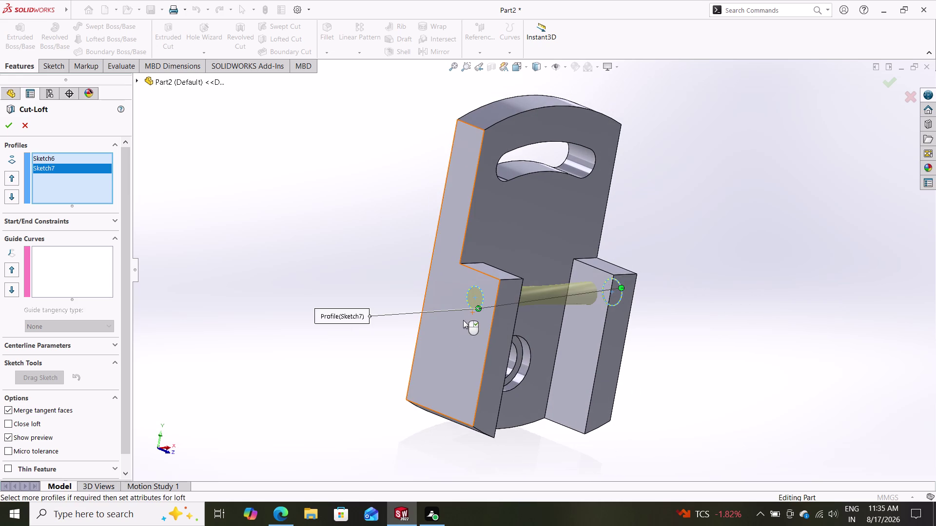
middle_drag(409, 373, 371, 365)
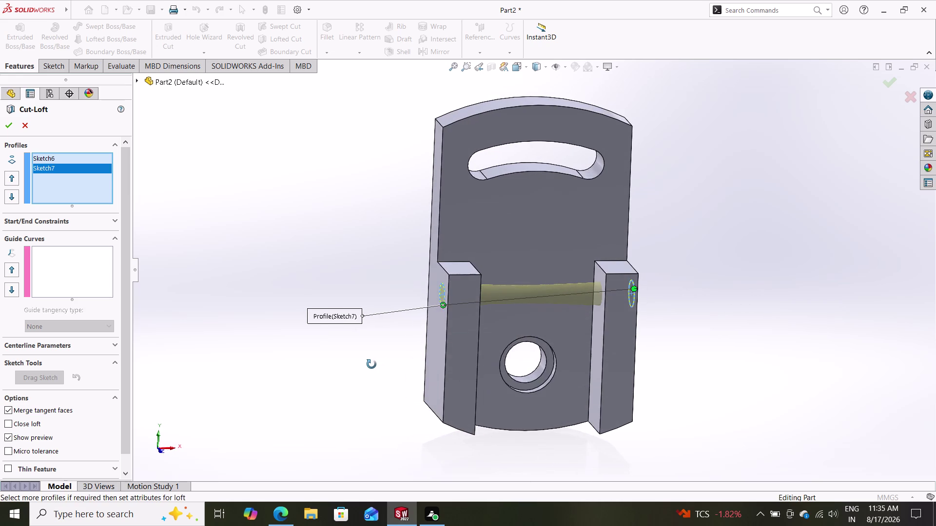
middle_drag(372, 365, 374, 364)
drag(445, 305, 440, 310)
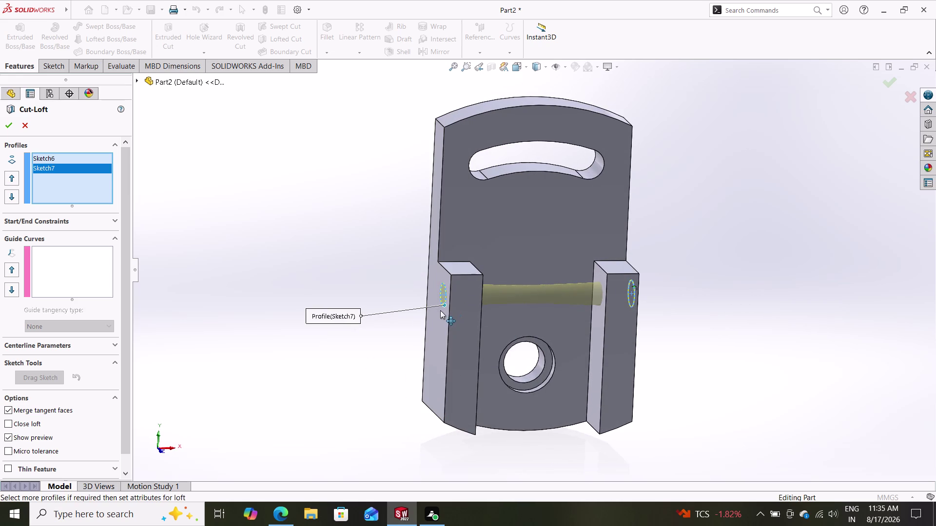
drag(440, 310, 438, 311)
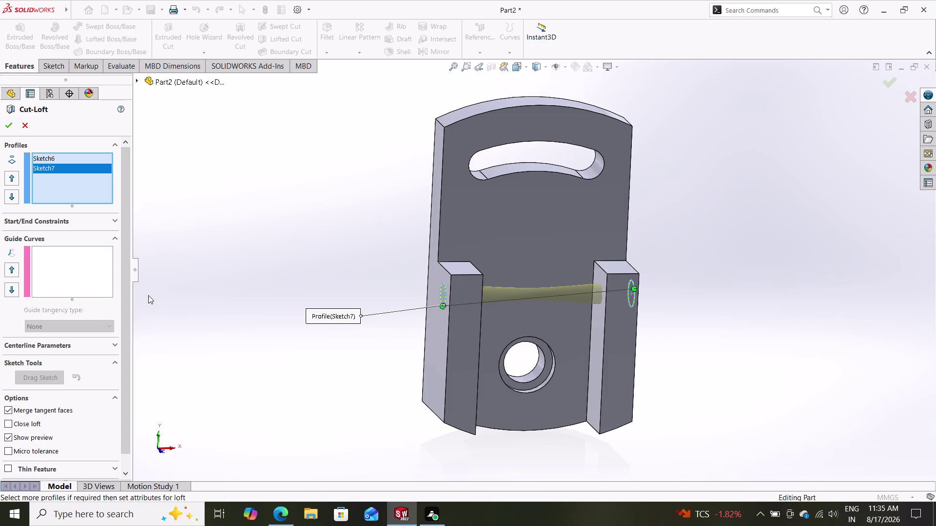
click(7, 128)
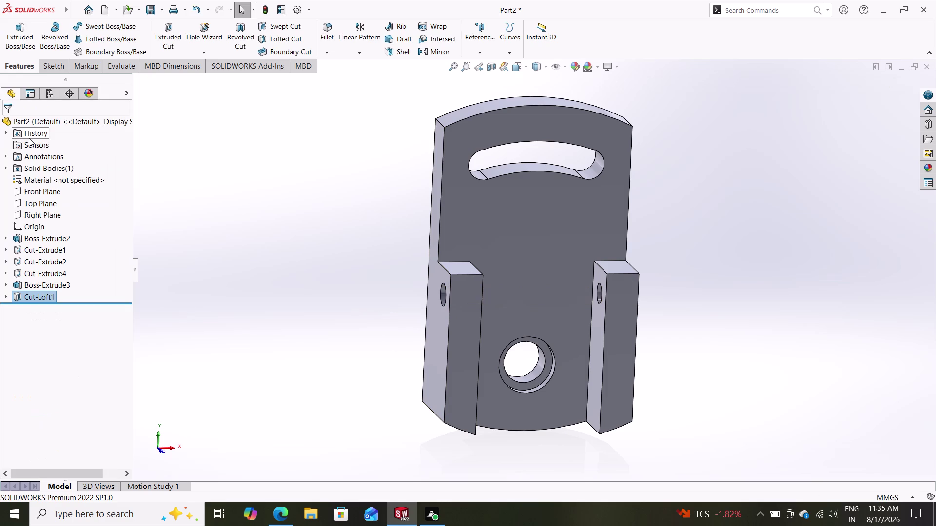
Orbit the part to inspect Cut-Loft1's holes through both side blocks from several sides.
middle_drag(243, 255, 154, 244)
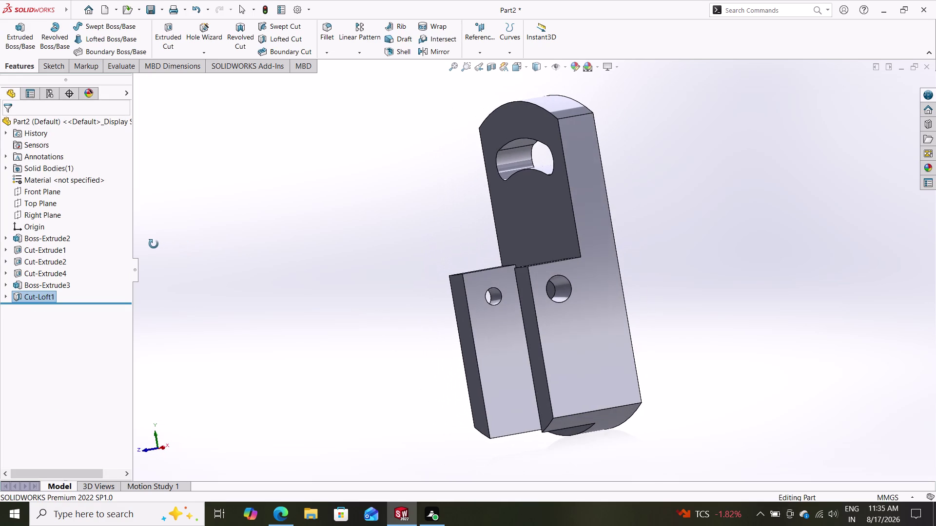
middle_drag(154, 244, 314, 266)
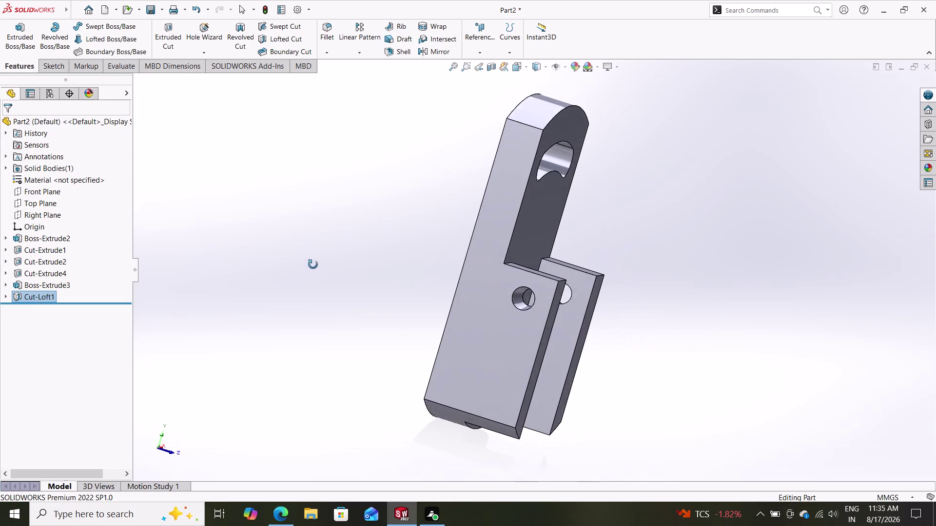
middle_drag(314, 266, 144, 227)
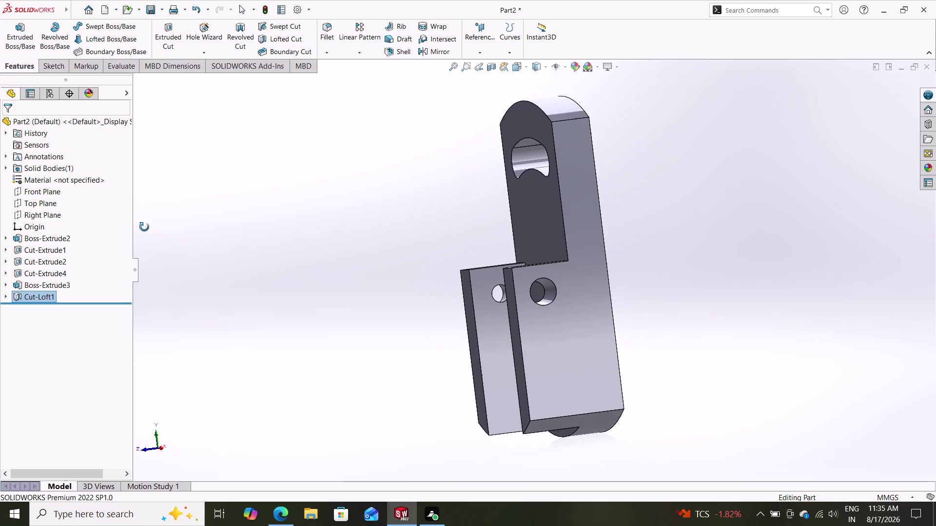
middle_drag(144, 227, 332, 268)
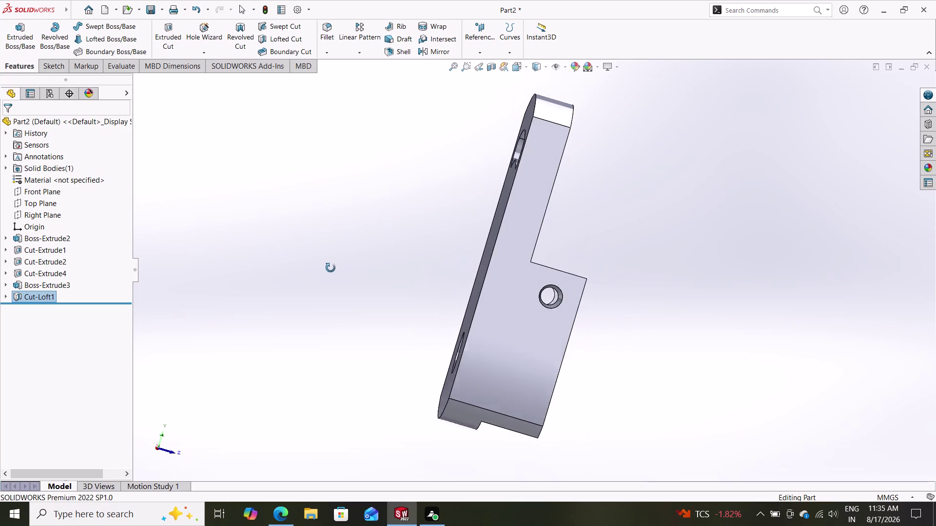
middle_drag(332, 268, 237, 275)
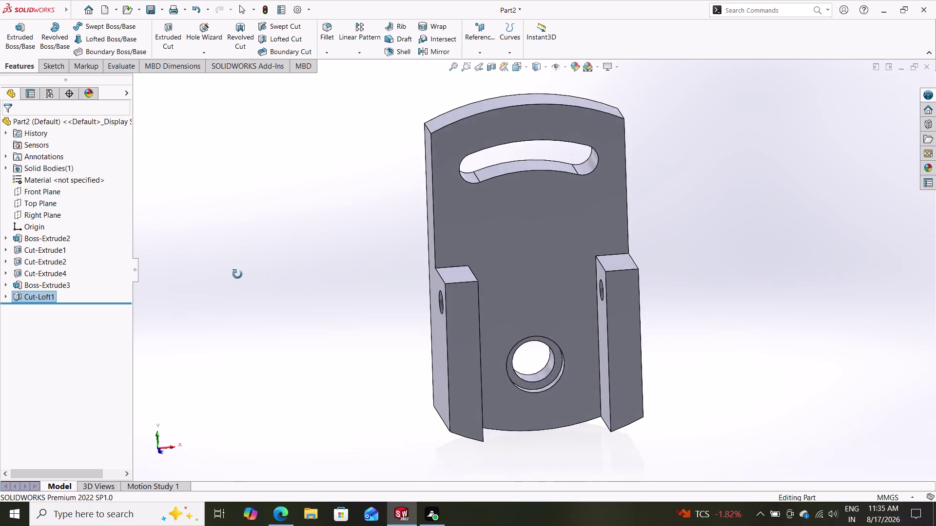
middle_drag(237, 274, 326, 309)
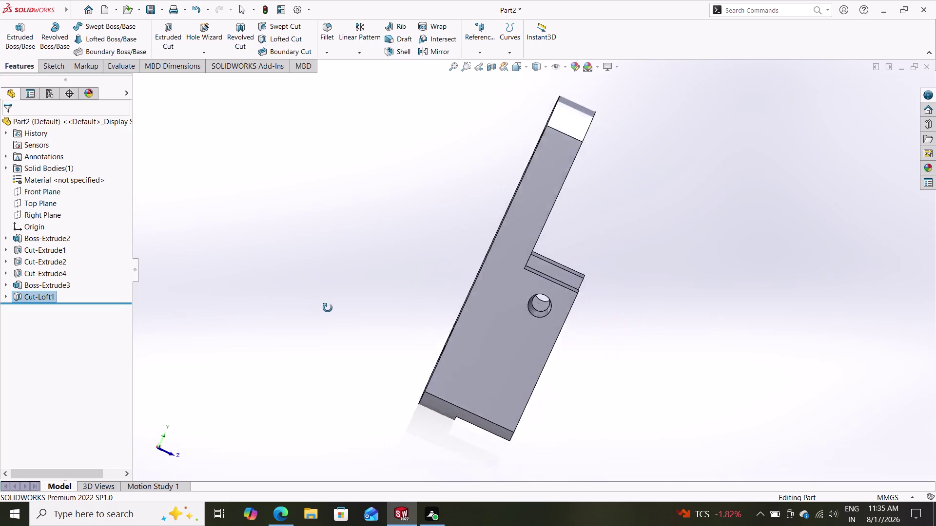
middle_drag(327, 309, 326, 297)
middle_drag(320, 299, 317, 298)
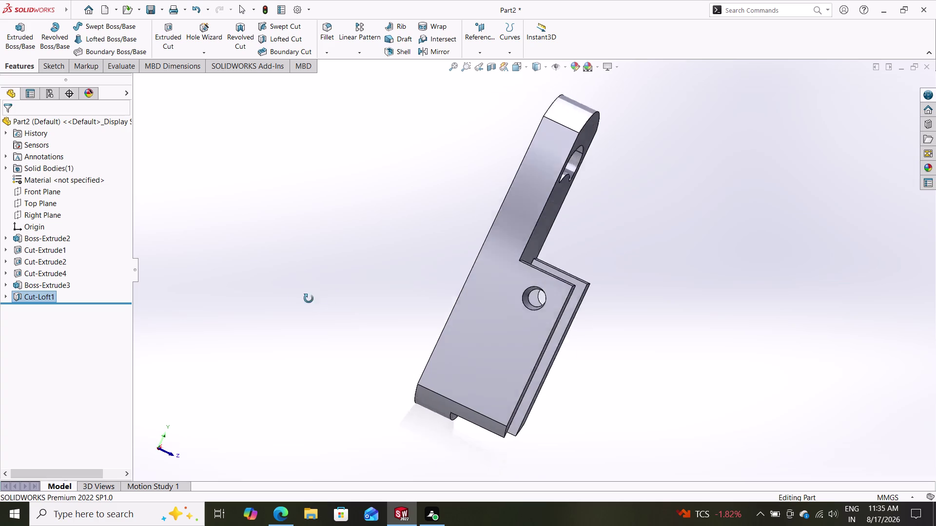
middle_drag(317, 298, 239, 287)
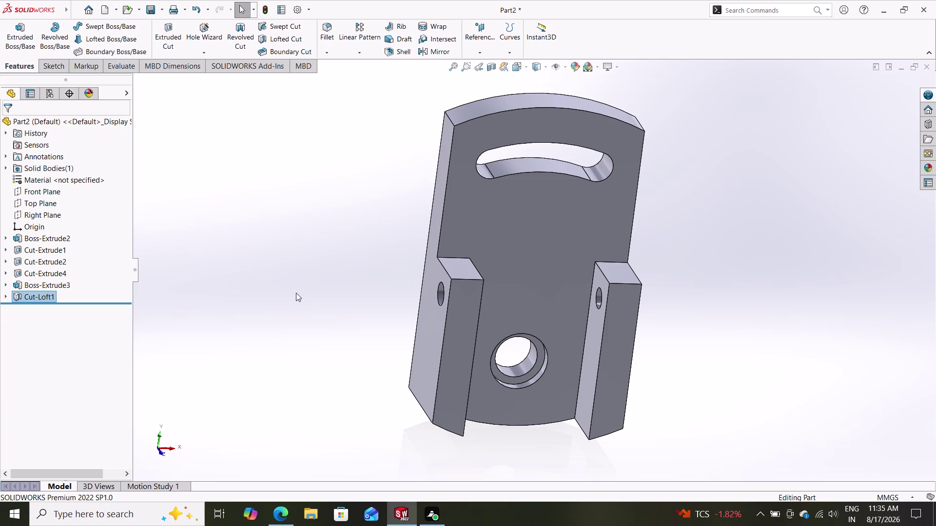
Settle the view back to the front and select the Material <not specified> entry.
middle_drag(316, 305, 330, 306)
middle_drag(329, 307, 330, 307)
middle_drag(330, 296, 311, 271)
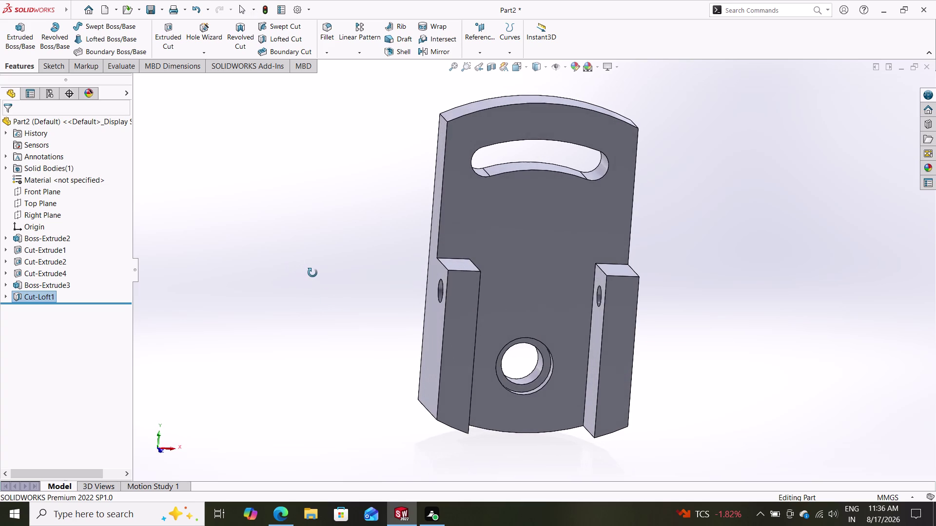
middle_drag(311, 272, 314, 274)
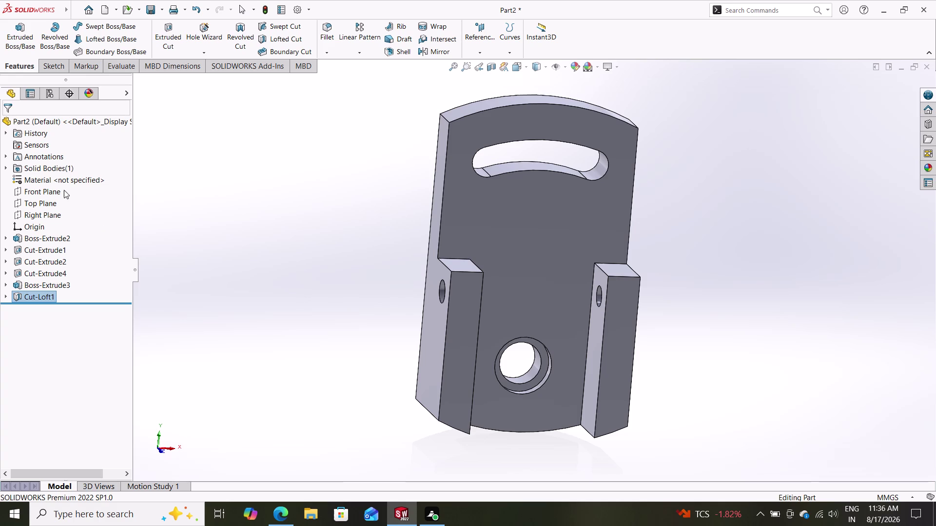
click(61, 180)
Assign Plain Carbon Steel from the Steel library via Edit Material, then close the dialog.
right_click(62, 180)
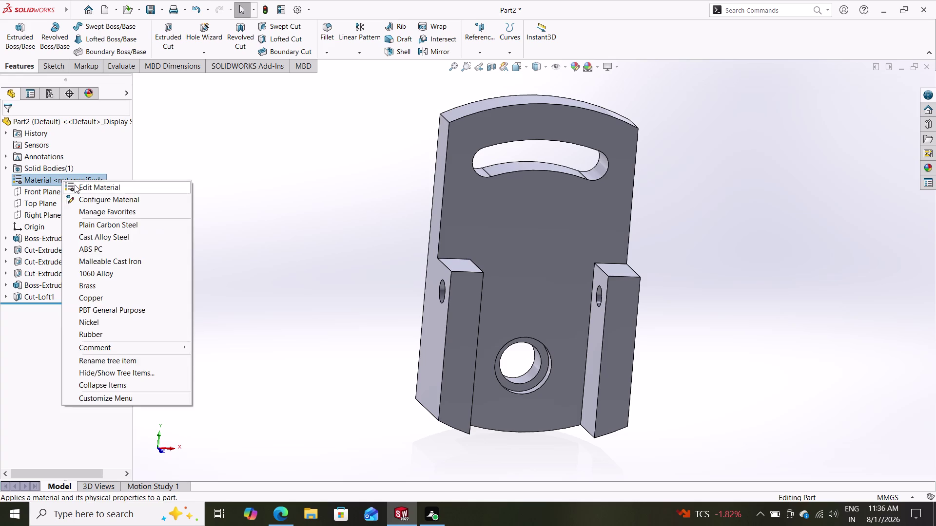
click(75, 185)
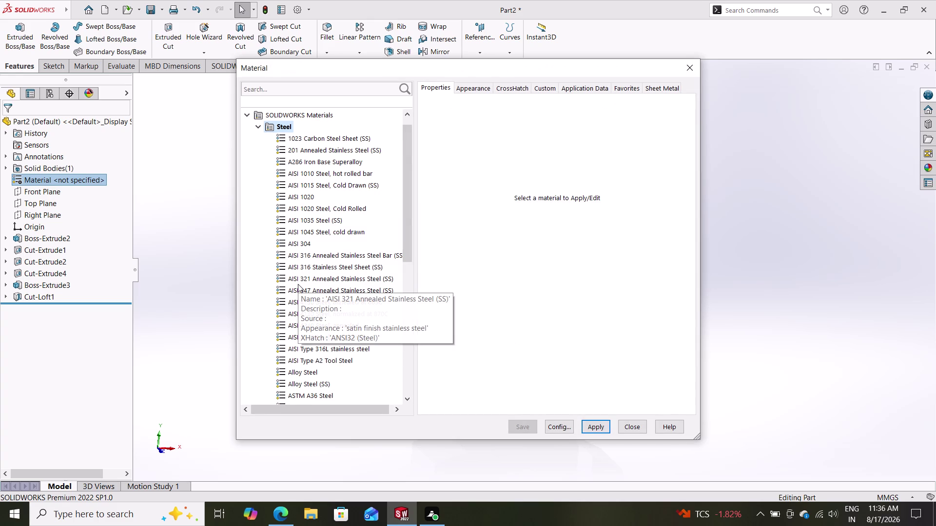
scroll(down, 3)
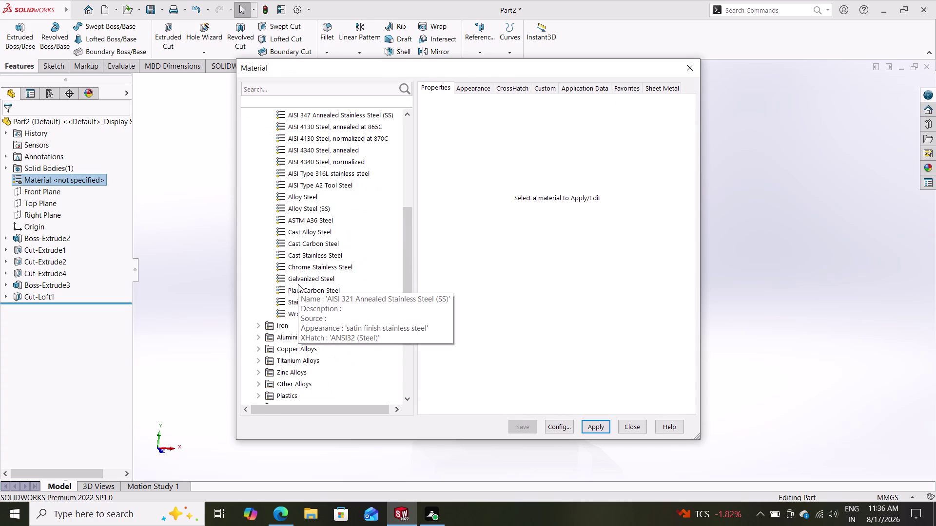
click(299, 292)
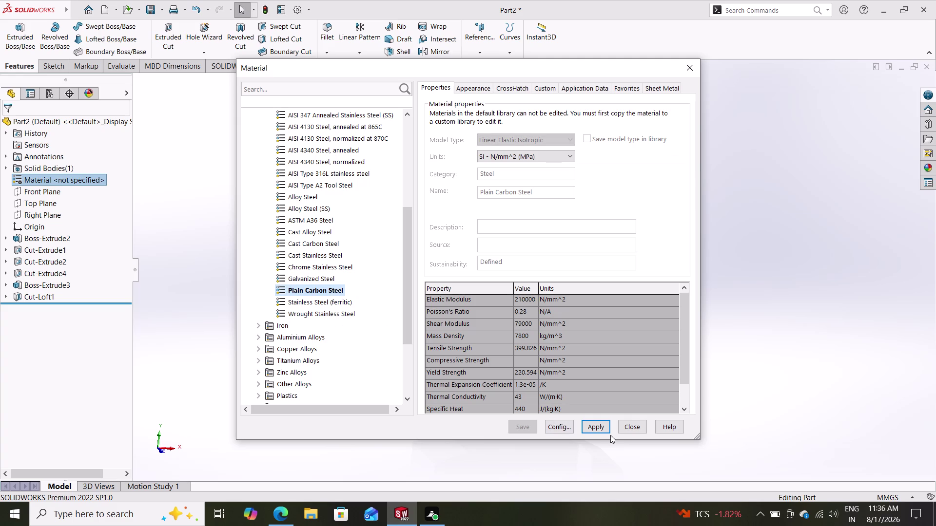
click(600, 428)
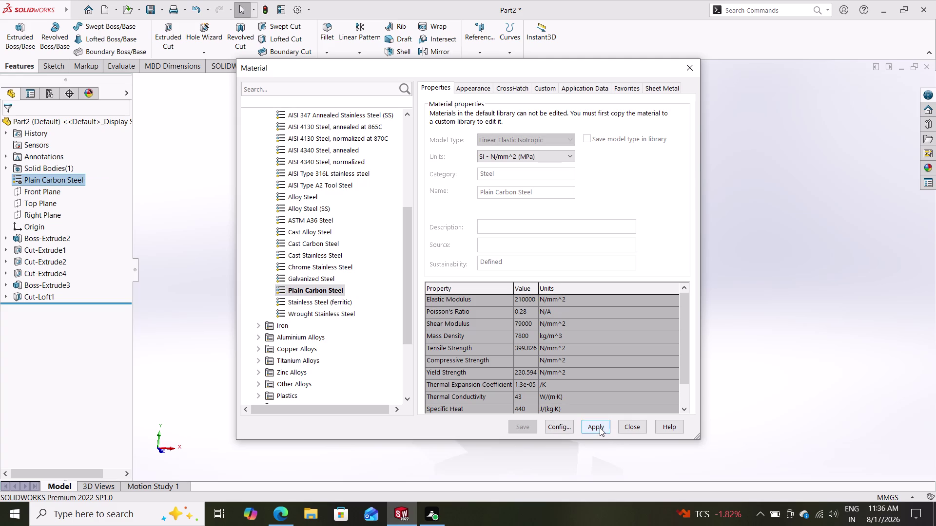
click(599, 426)
click(590, 425)
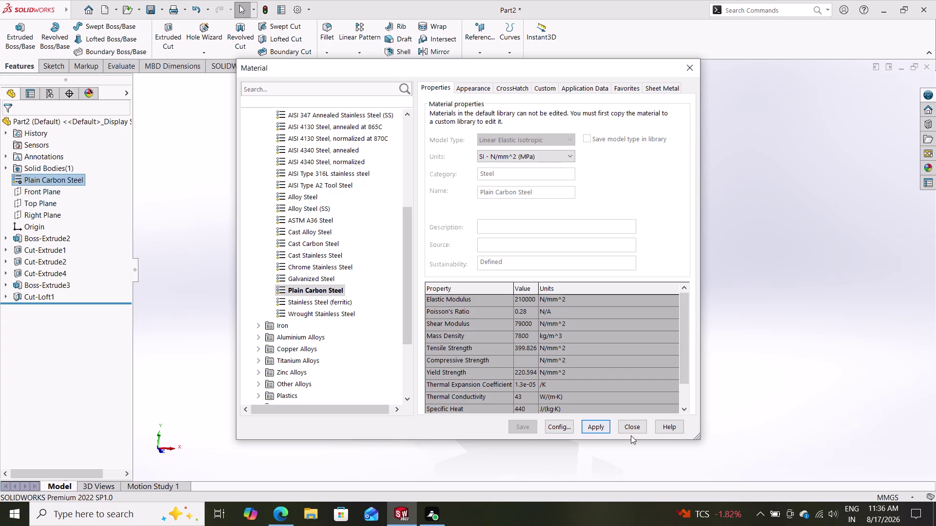
click(631, 427)
middle_drag(646, 387, 597, 369)
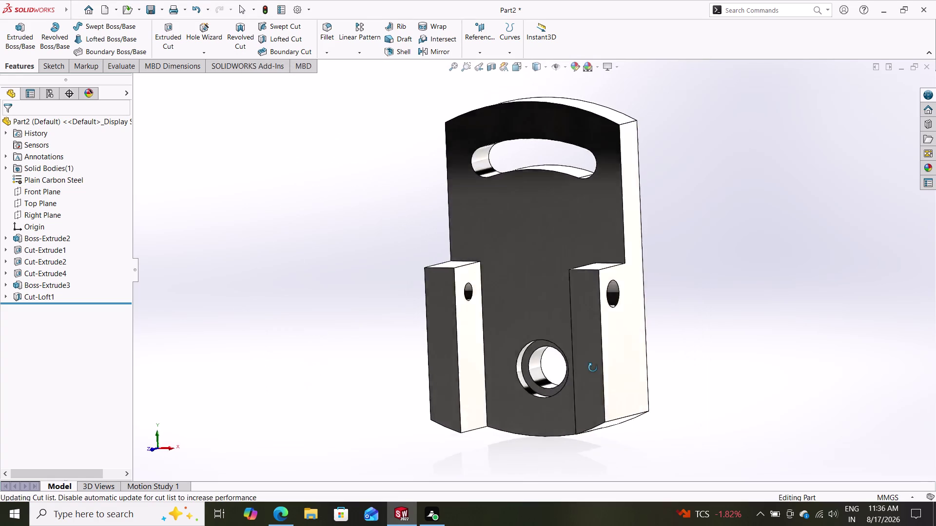
middle_drag(597, 370, 745, 428)
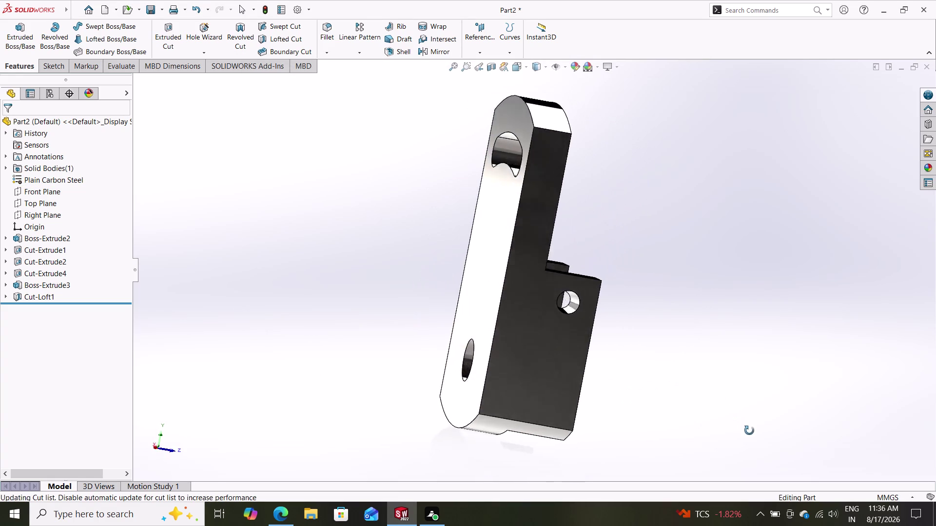
middle_drag(744, 429, 701, 434)
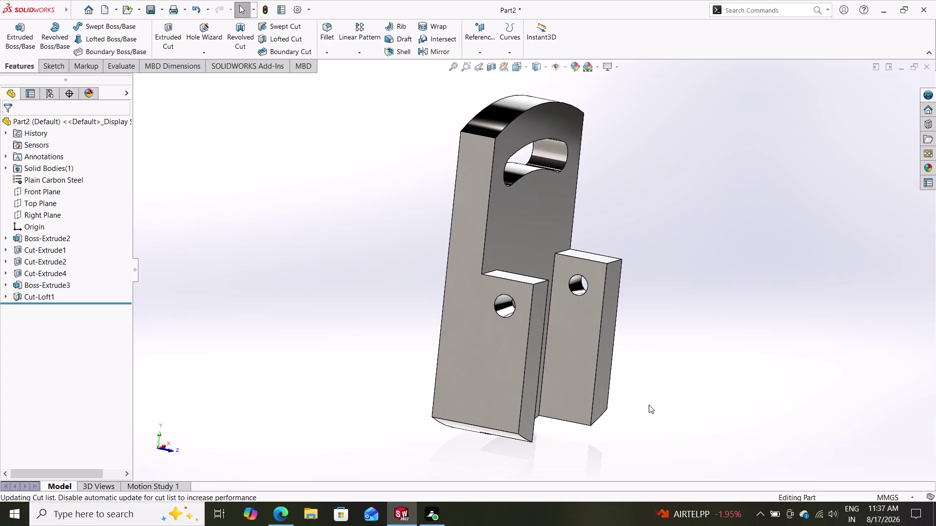
click(48, 175)
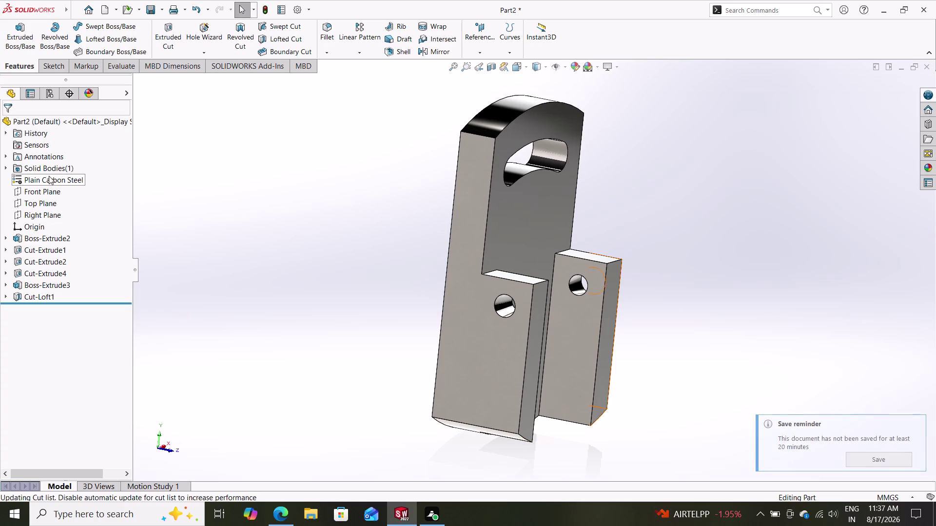
right_click(49, 176)
click(73, 187)
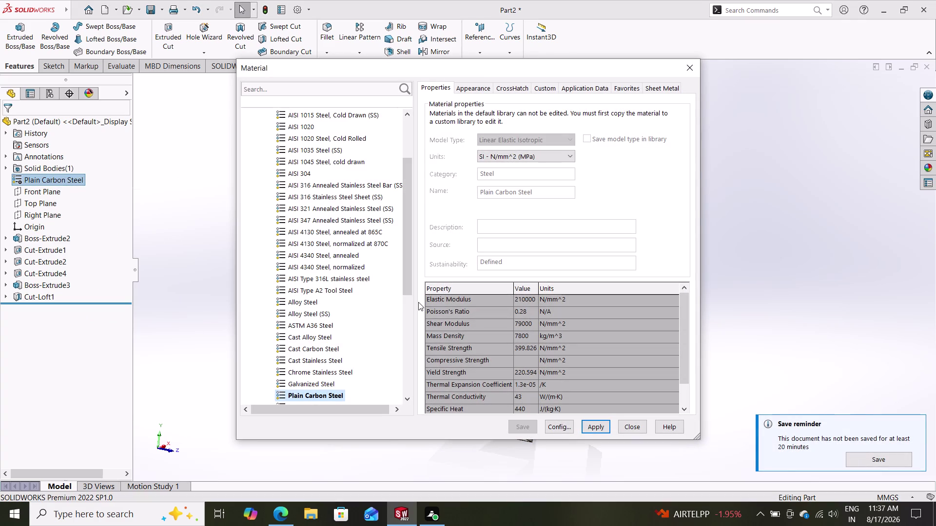
scroll(down, 3)
scroll(down, 3)
scroll(up, 3)
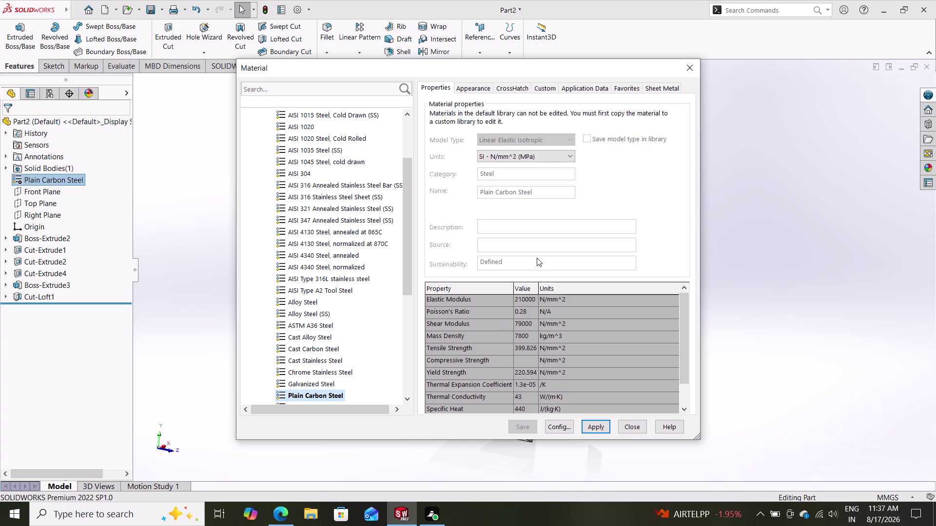
scroll(up, 3)
click(634, 427)
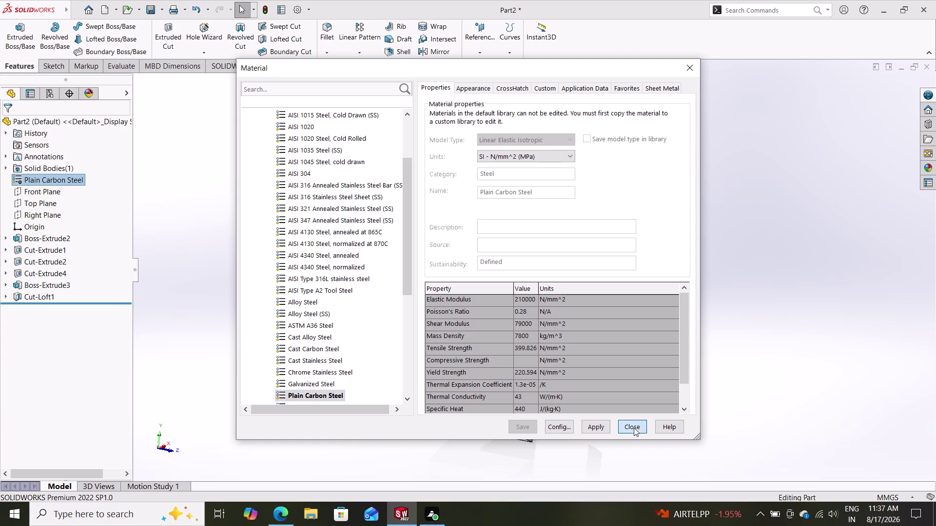
middle_drag(677, 378, 623, 390)
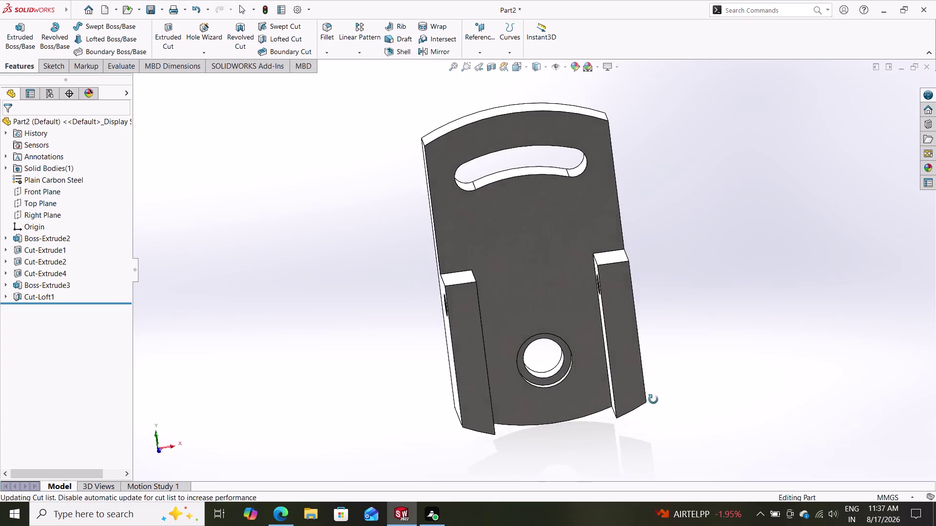
middle_drag(624, 391, 681, 394)
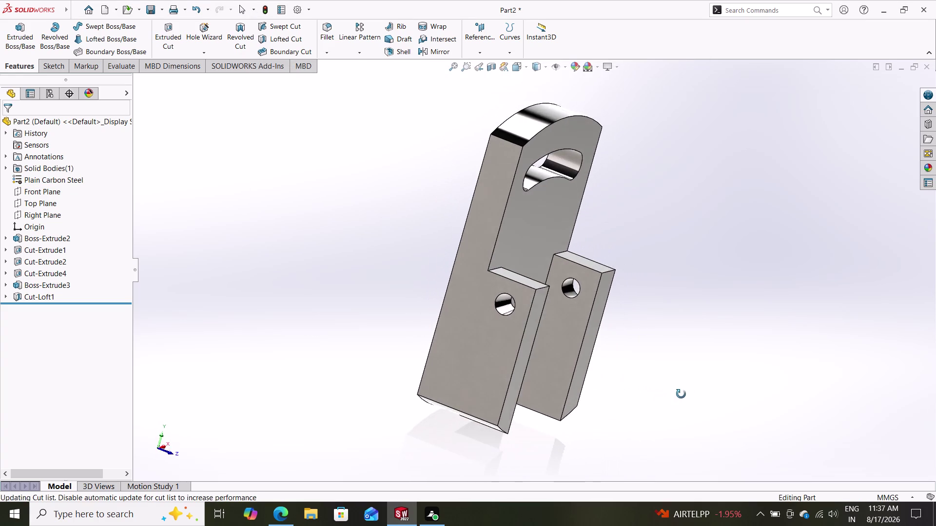
middle_drag(681, 394, 623, 360)
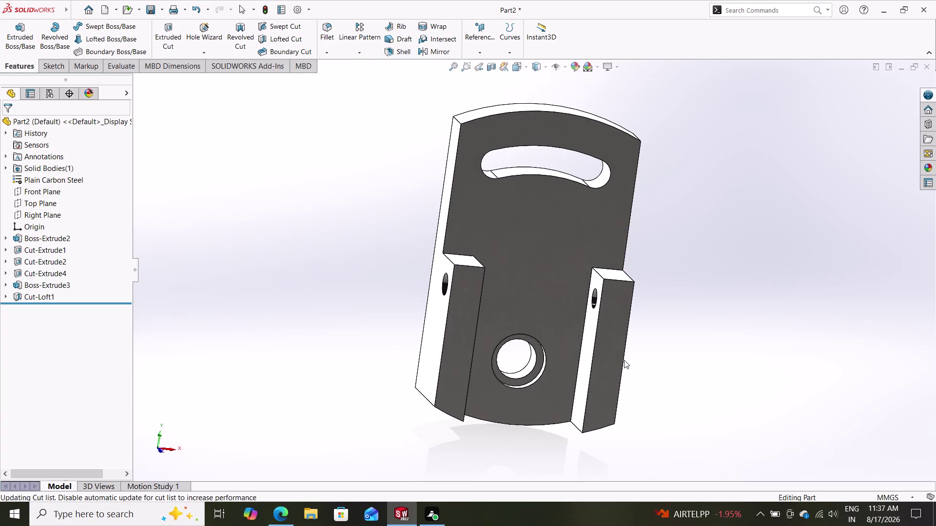